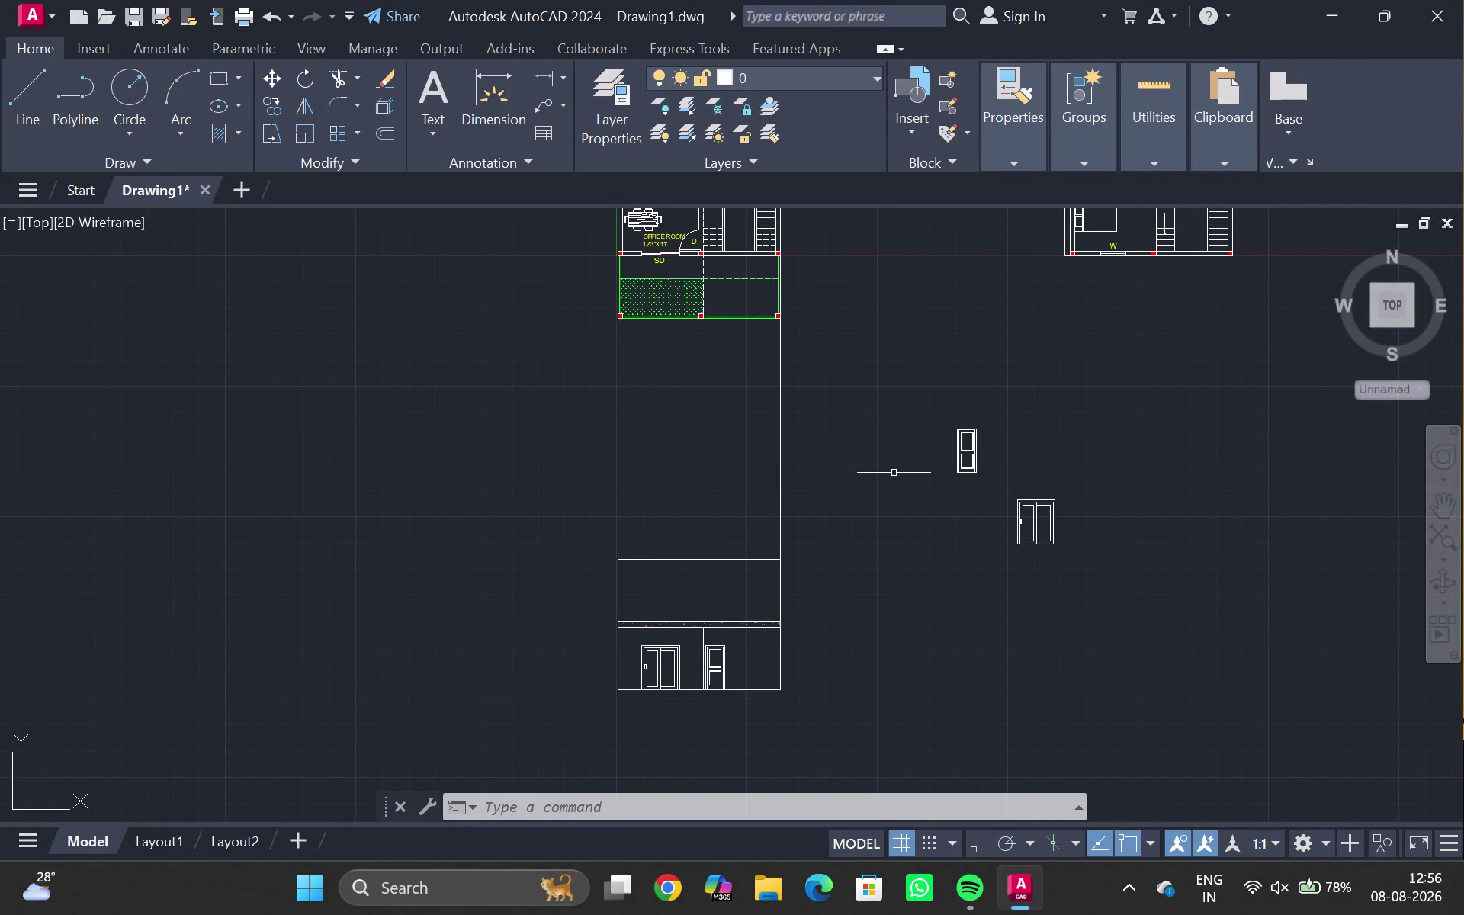
Pan and zoom across both floor plans and the green-hatched front area to the front elevation.
scroll(up, 3)
middle_drag(682, 584, 706, 473)
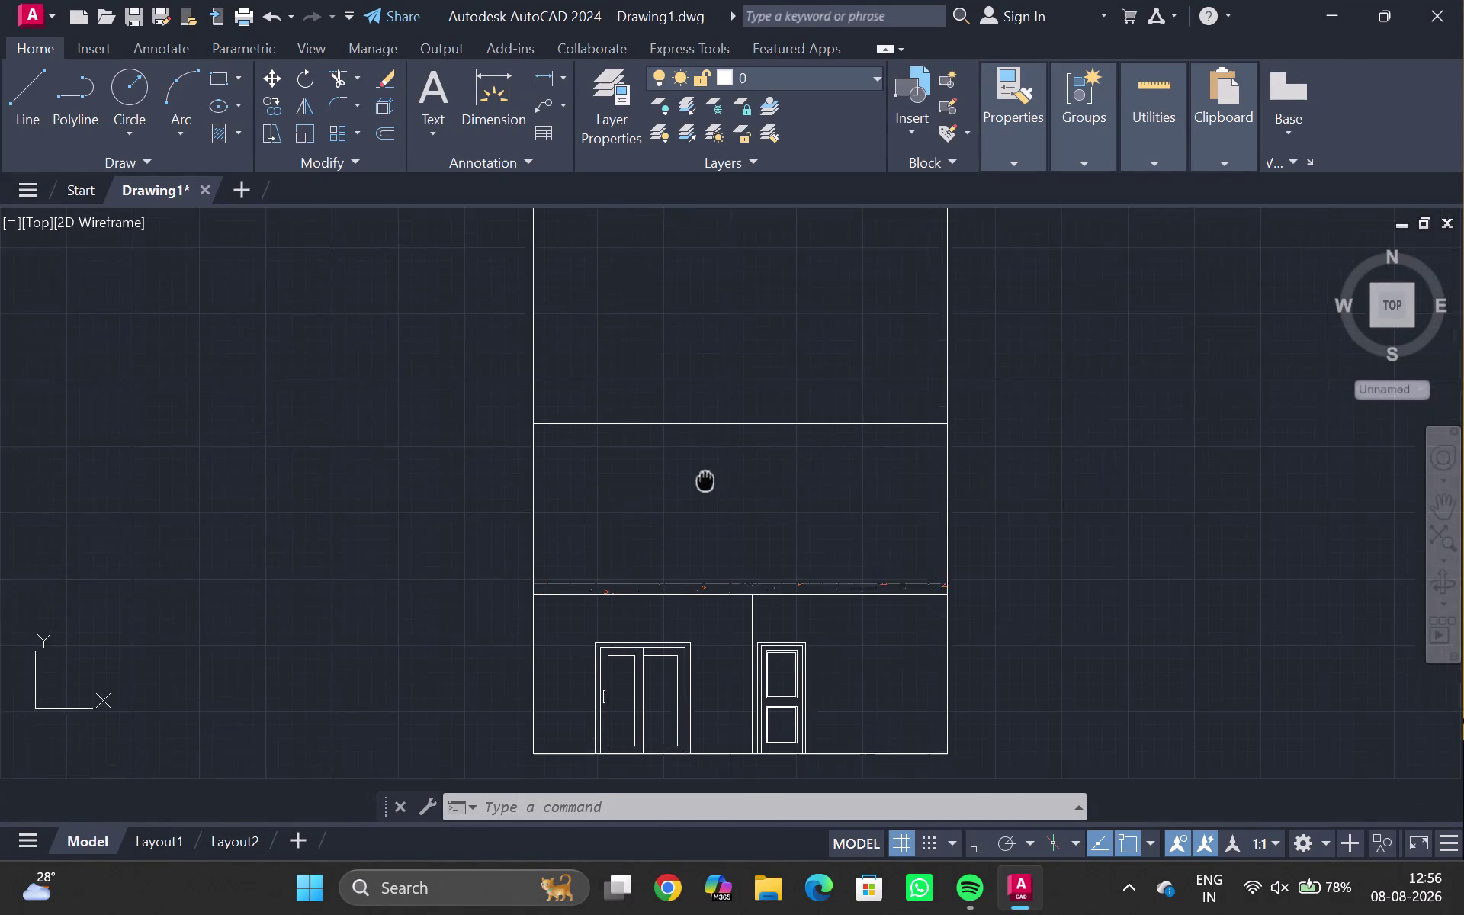
middle_drag(706, 472, 710, 455)
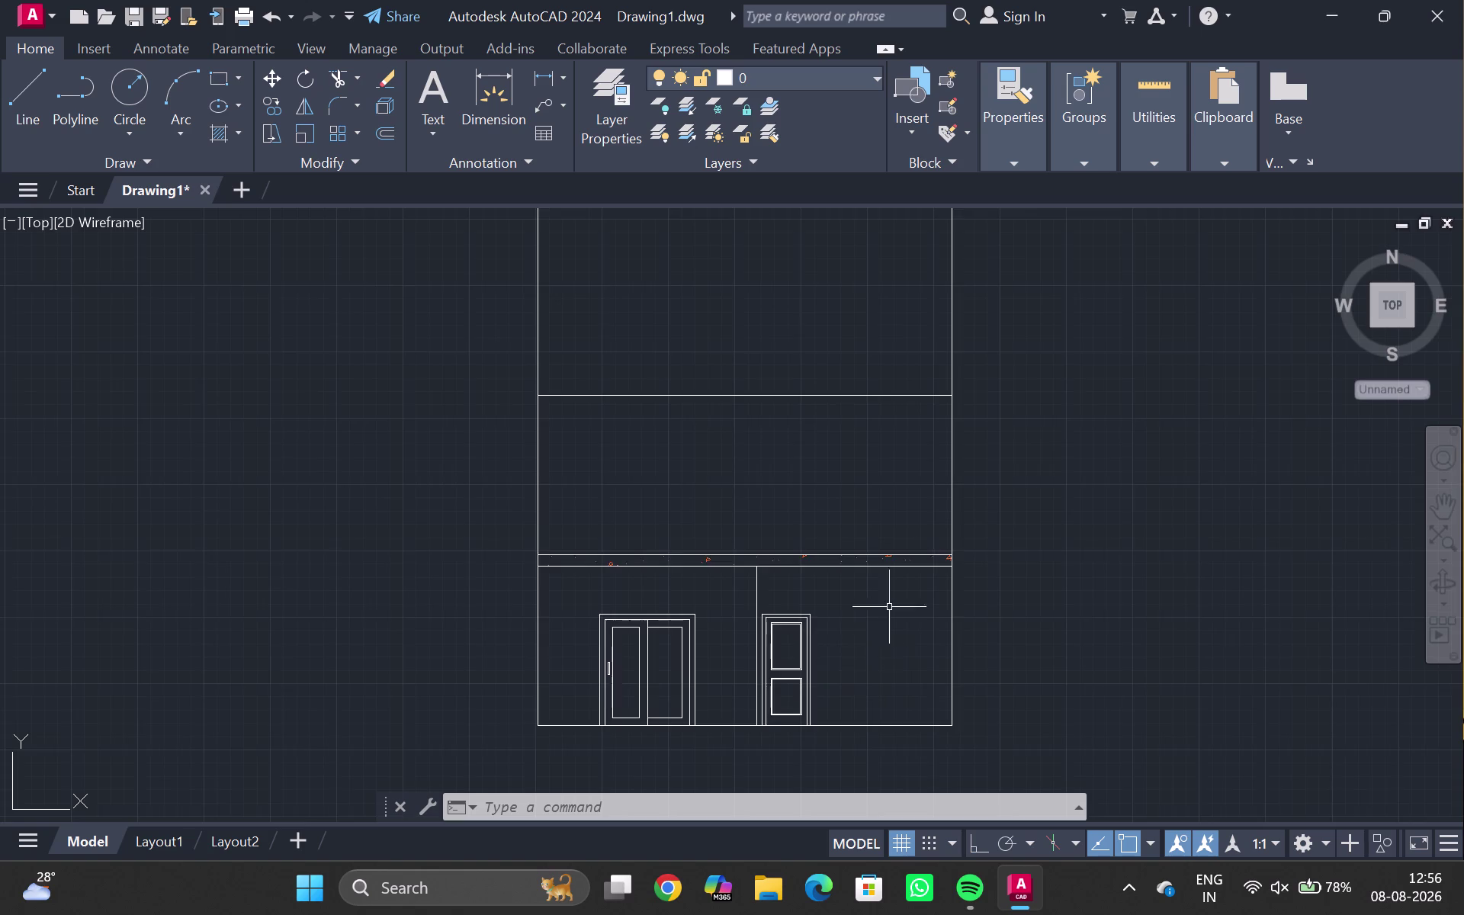
scroll(down, 3)
scroll(down, 3)
middle_drag(952, 525, 826, 632)
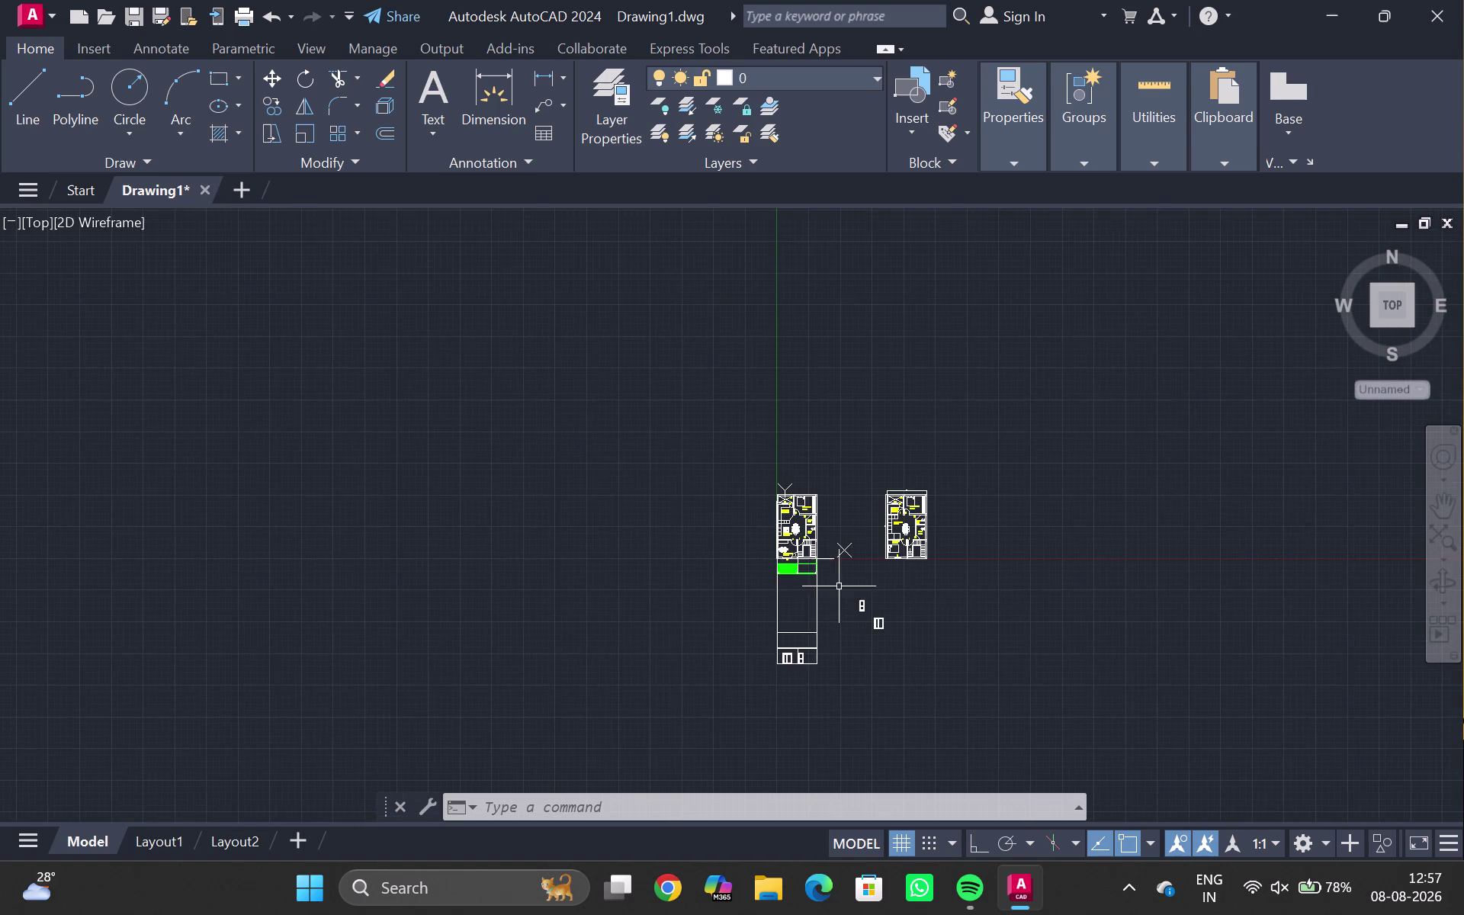
scroll(up, 3)
middle_drag(847, 571, 810, 665)
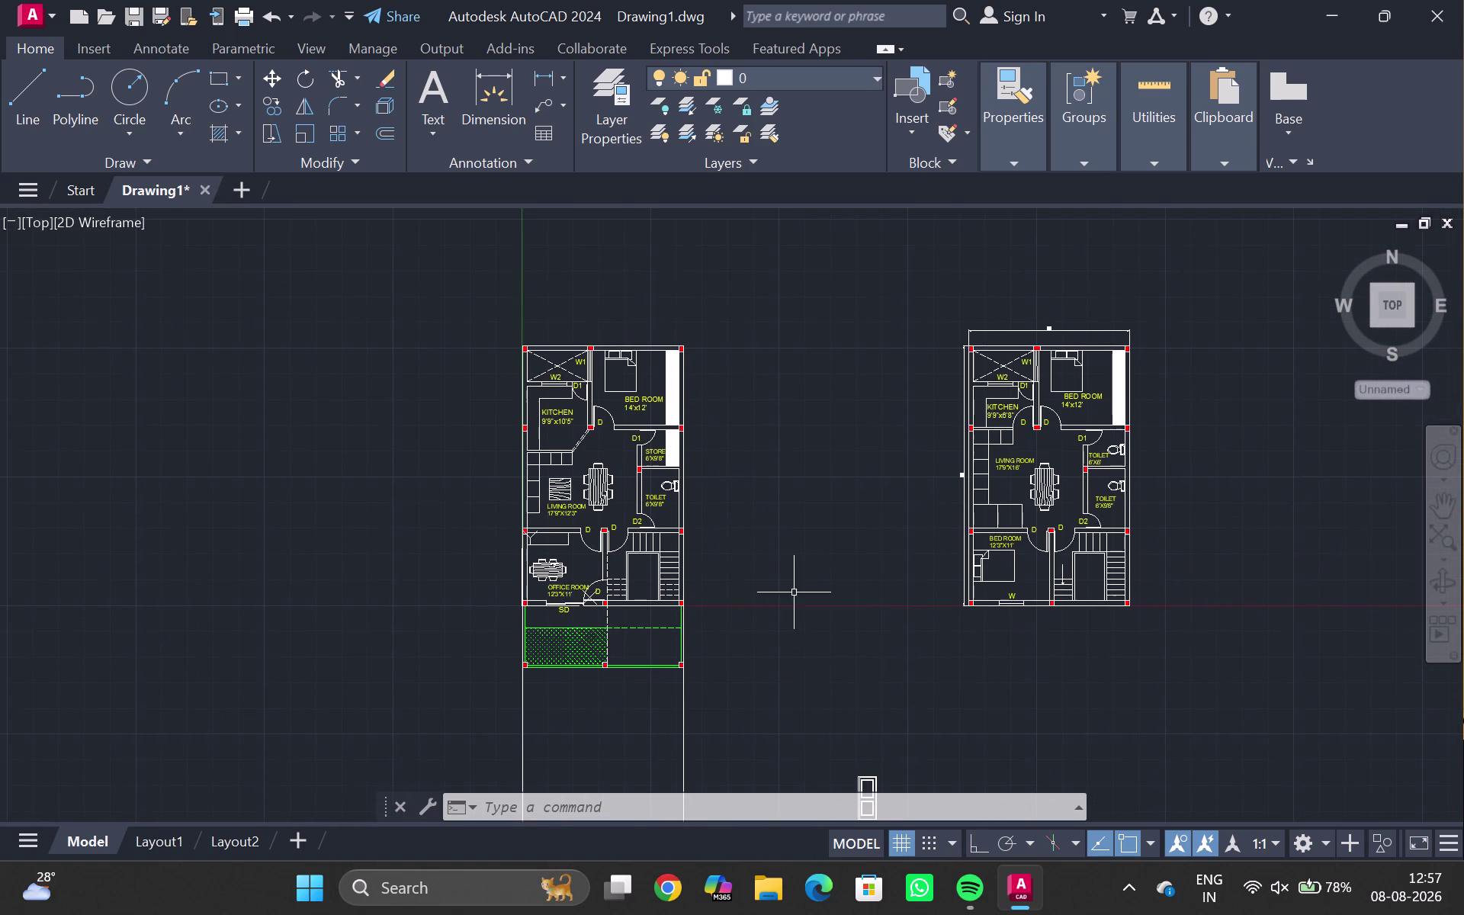
middle_drag(793, 591, 796, 642)
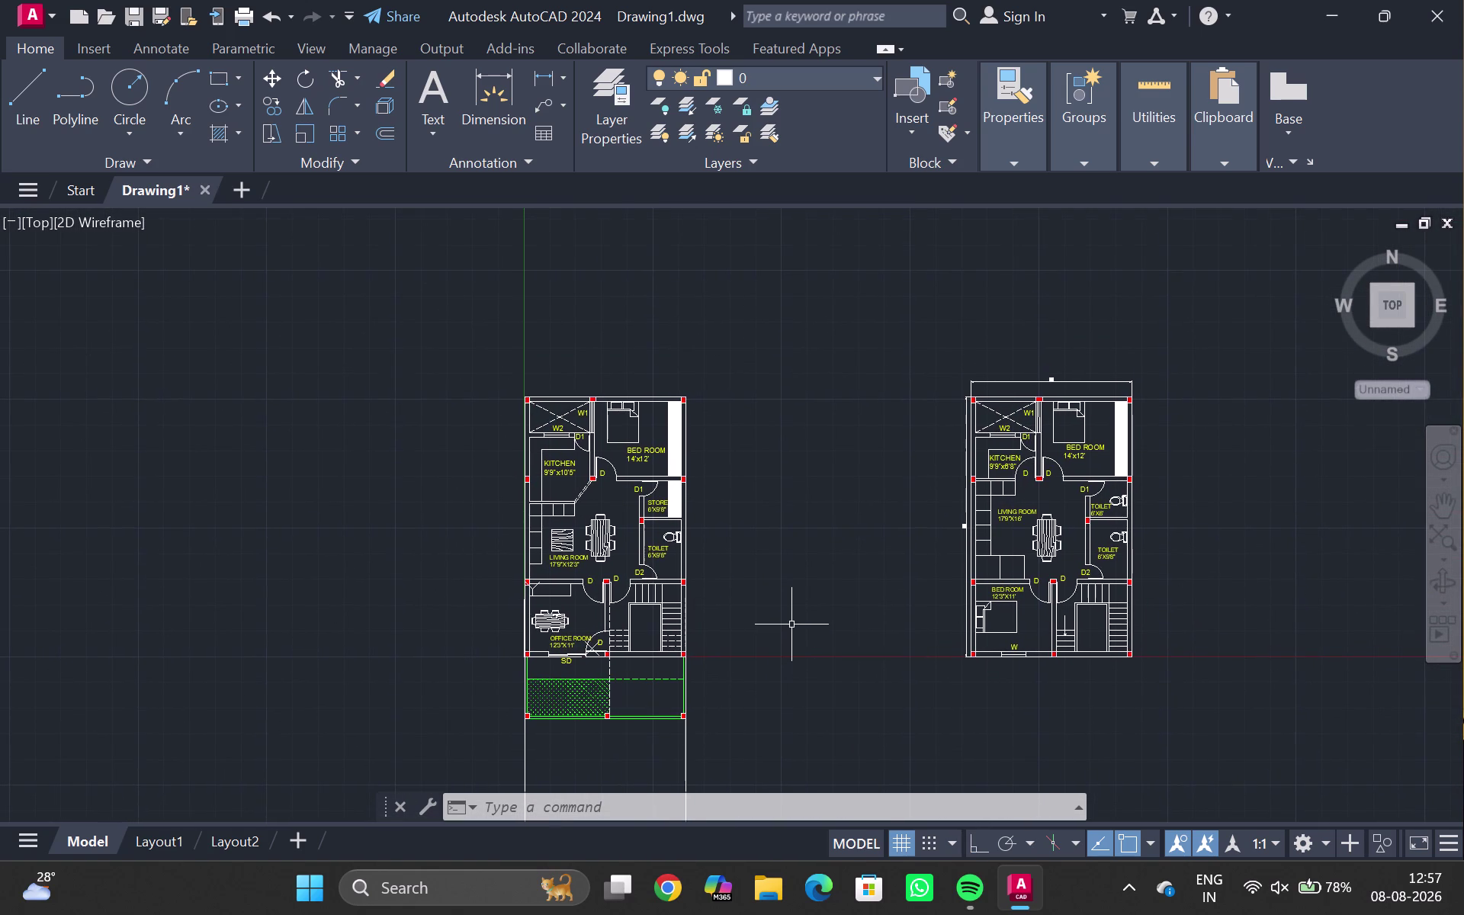
middle_drag(763, 623, 847, 580)
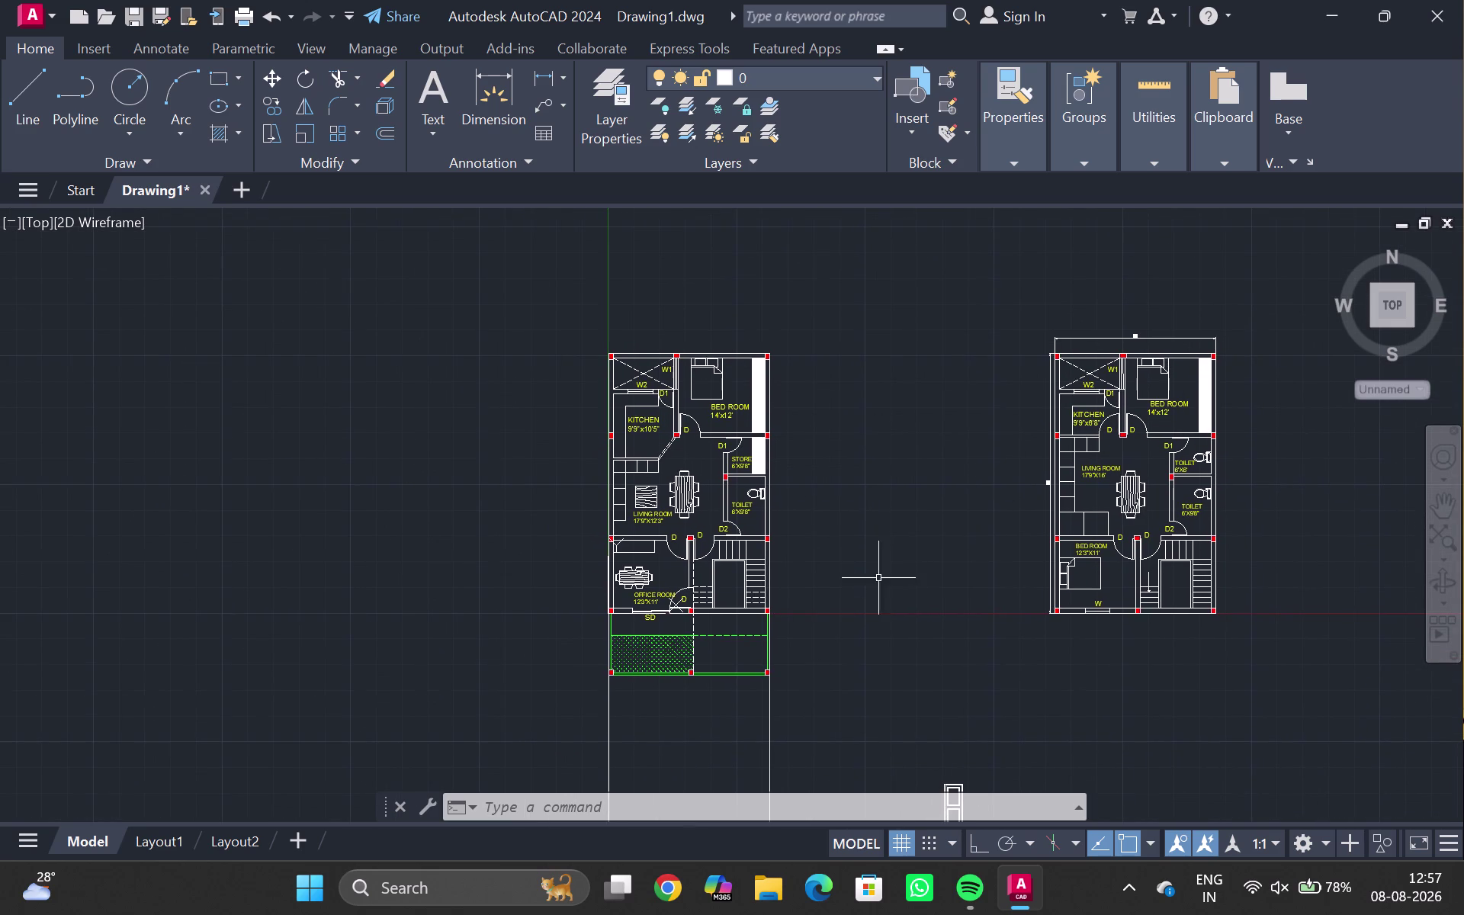
scroll(up, 3)
middle_drag(830, 625, 945, 426)
scroll(up, 3)
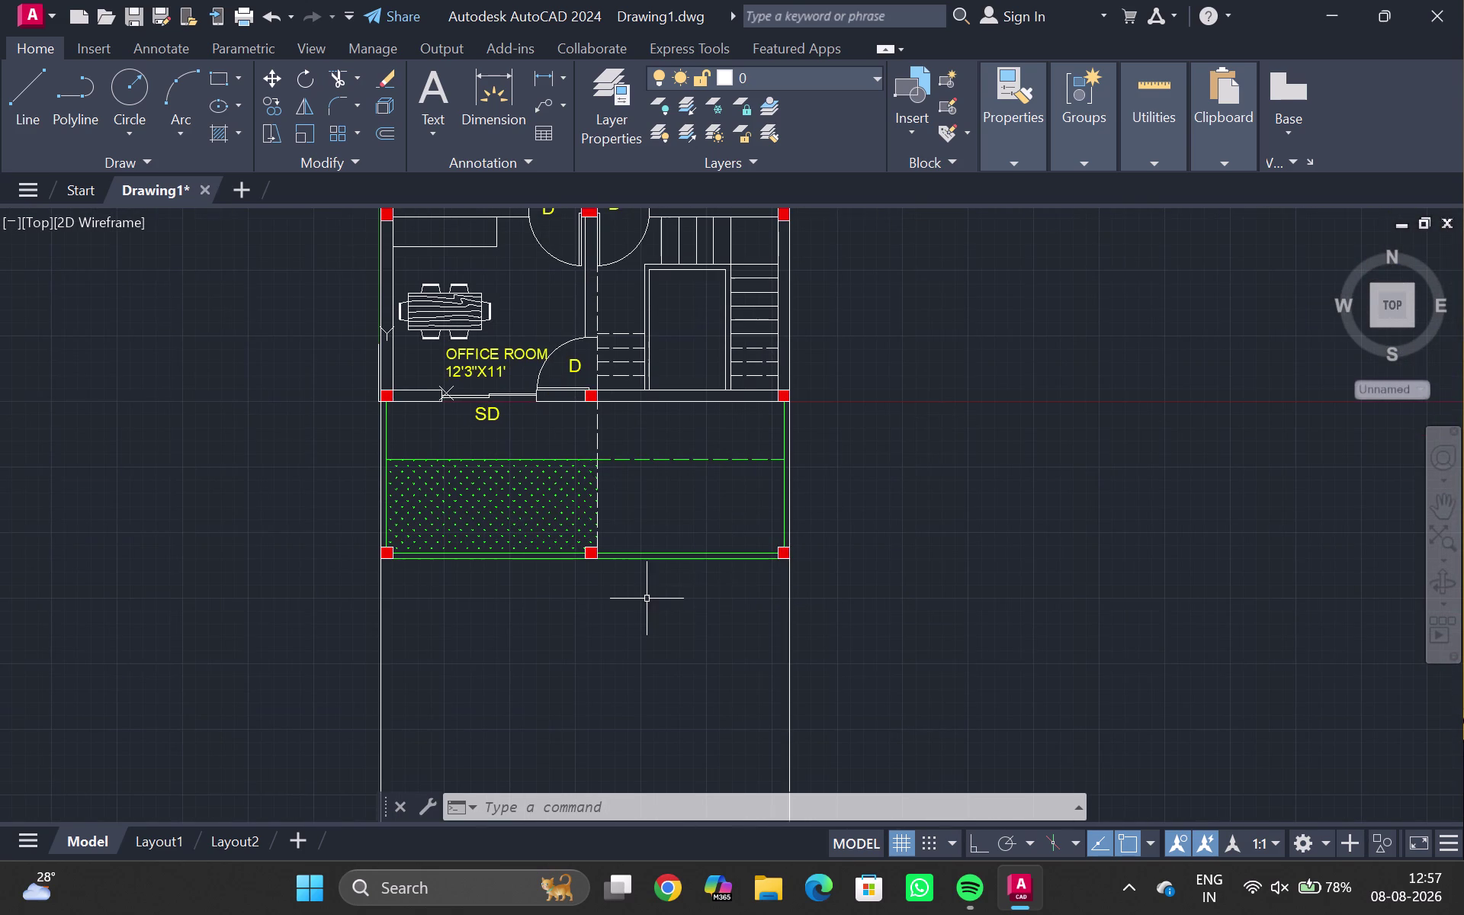
middle_drag(646, 602, 944, 387)
scroll(up, 3)
scroll(down, 3)
middle_drag(867, 580, 943, 331)
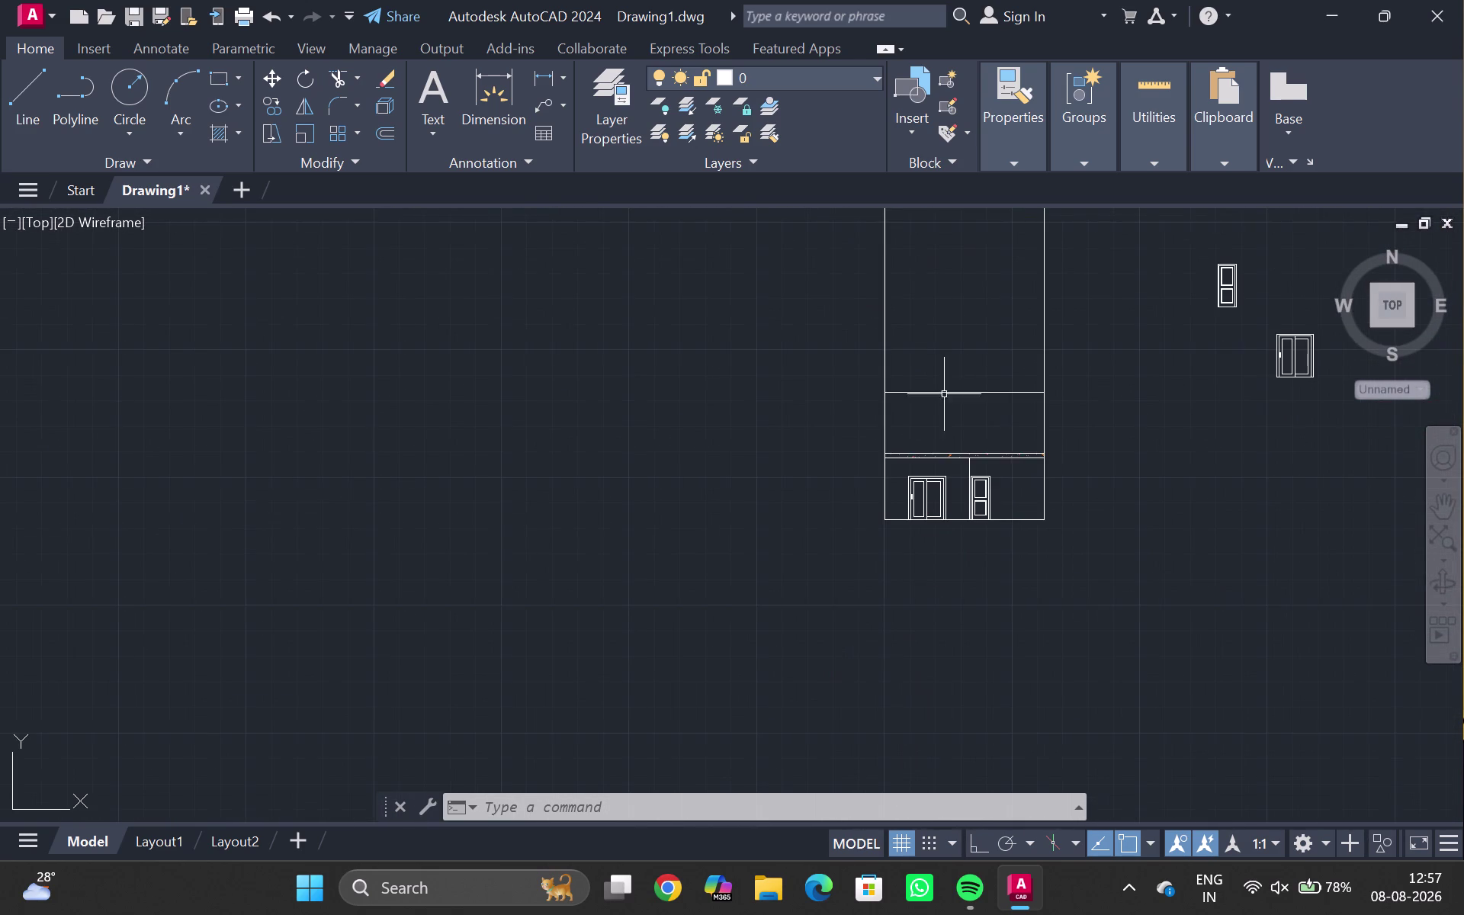
Drag a selection box over the front elevation and inspect the beam above its doors.
click(946, 473)
scroll(up, 3)
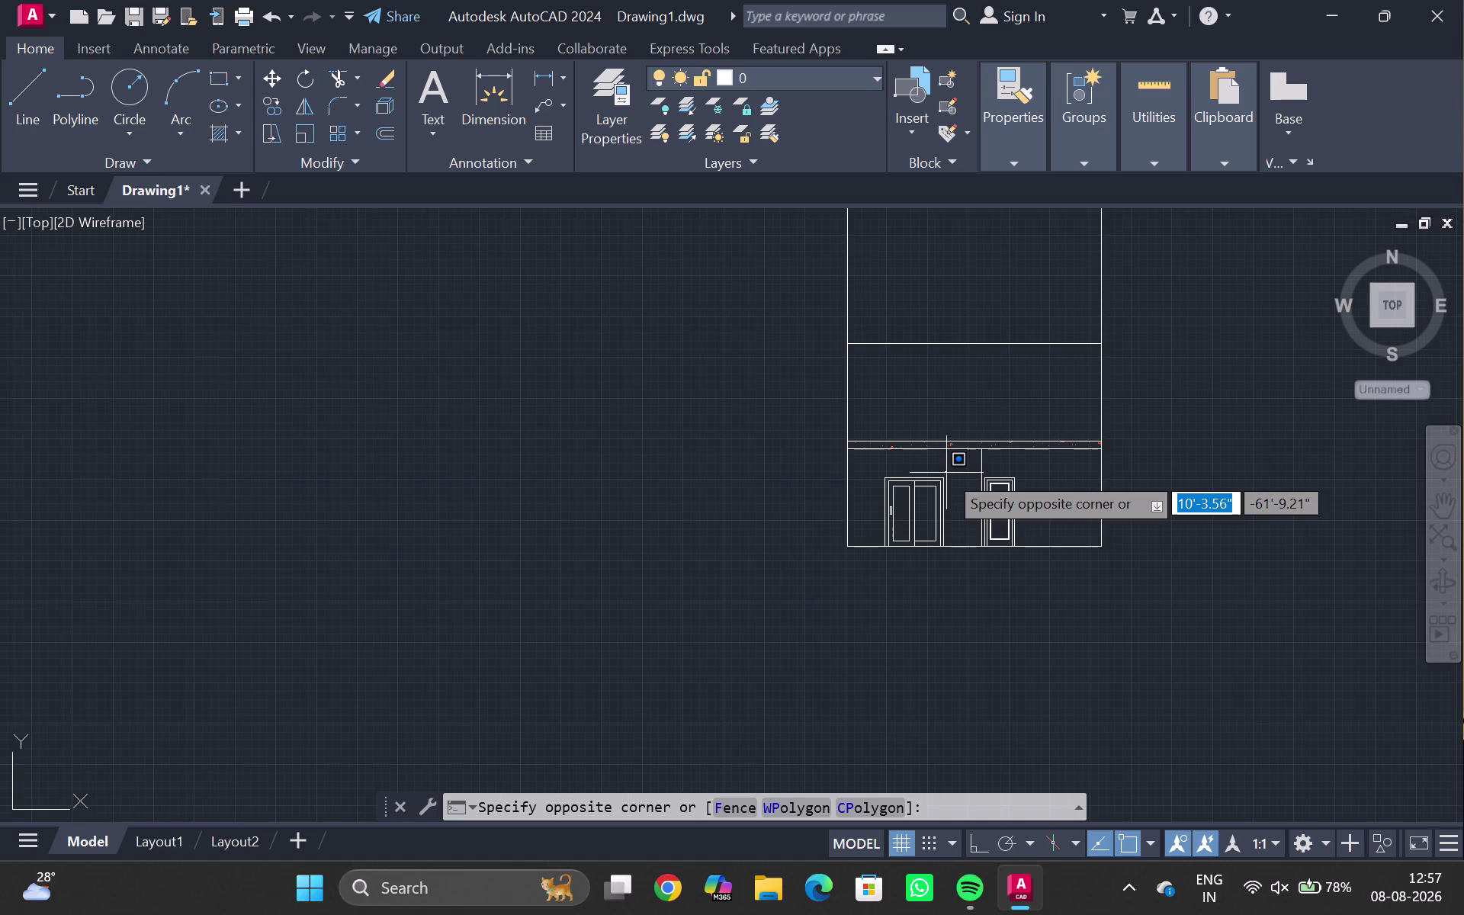
click(946, 473)
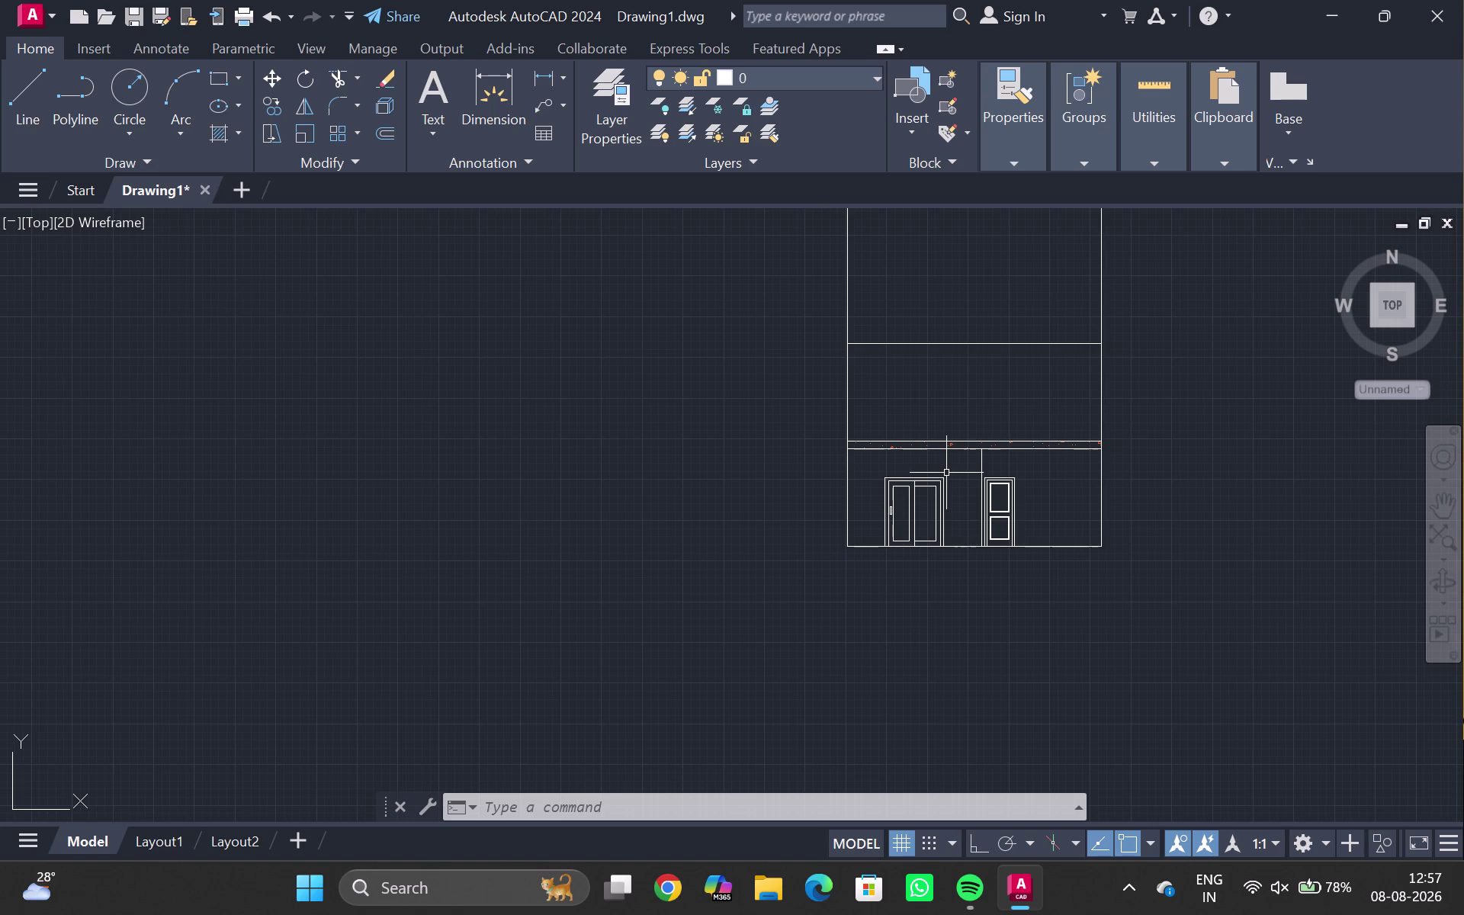
middle_drag(1015, 378, 753, 444)
scroll(up, 3)
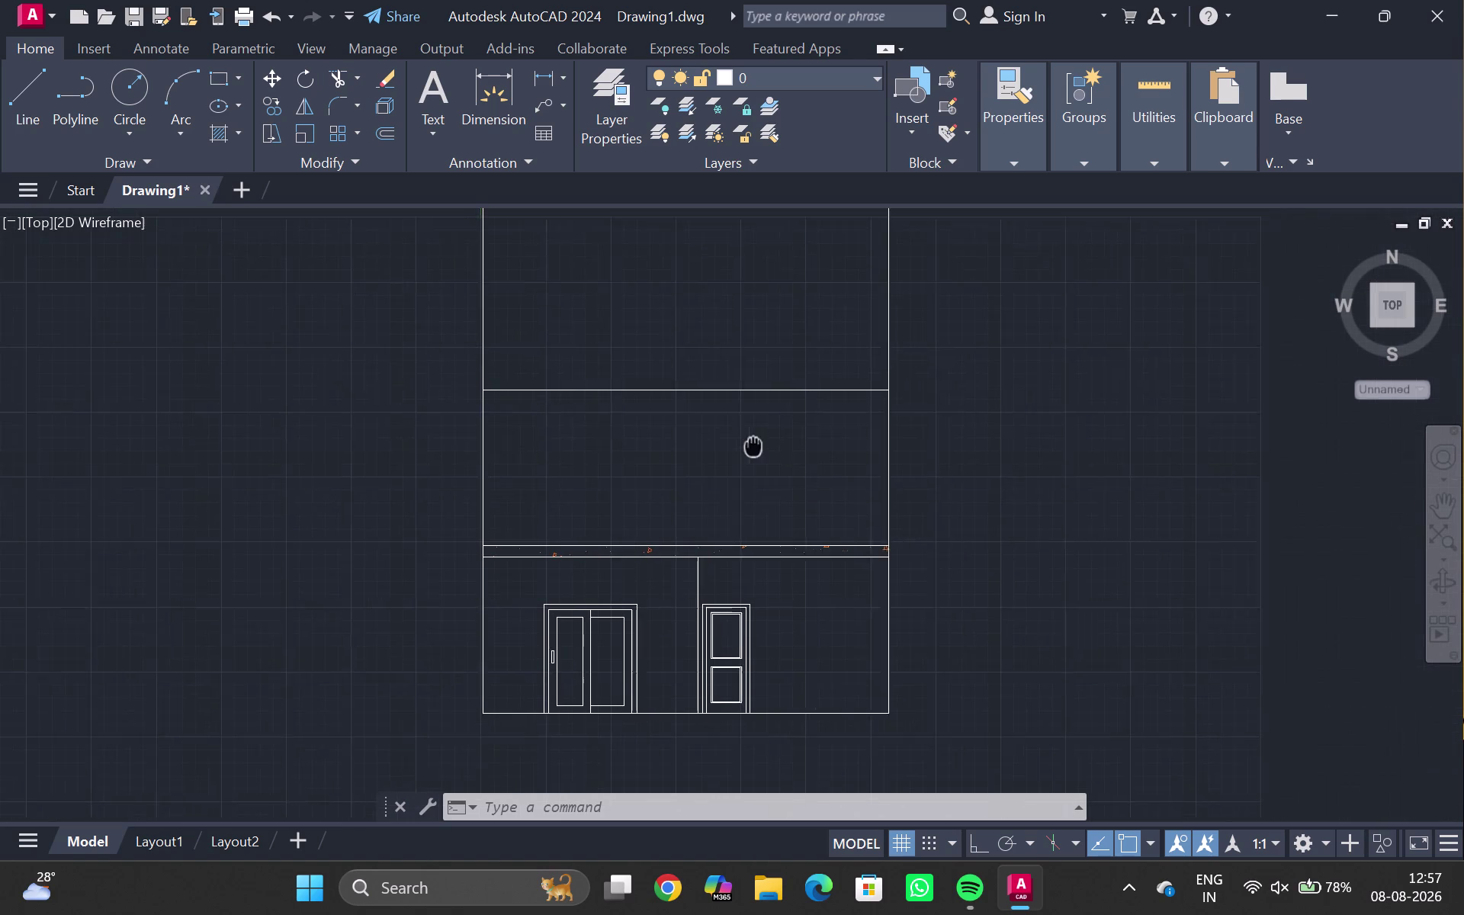
middle_drag(754, 444, 724, 438)
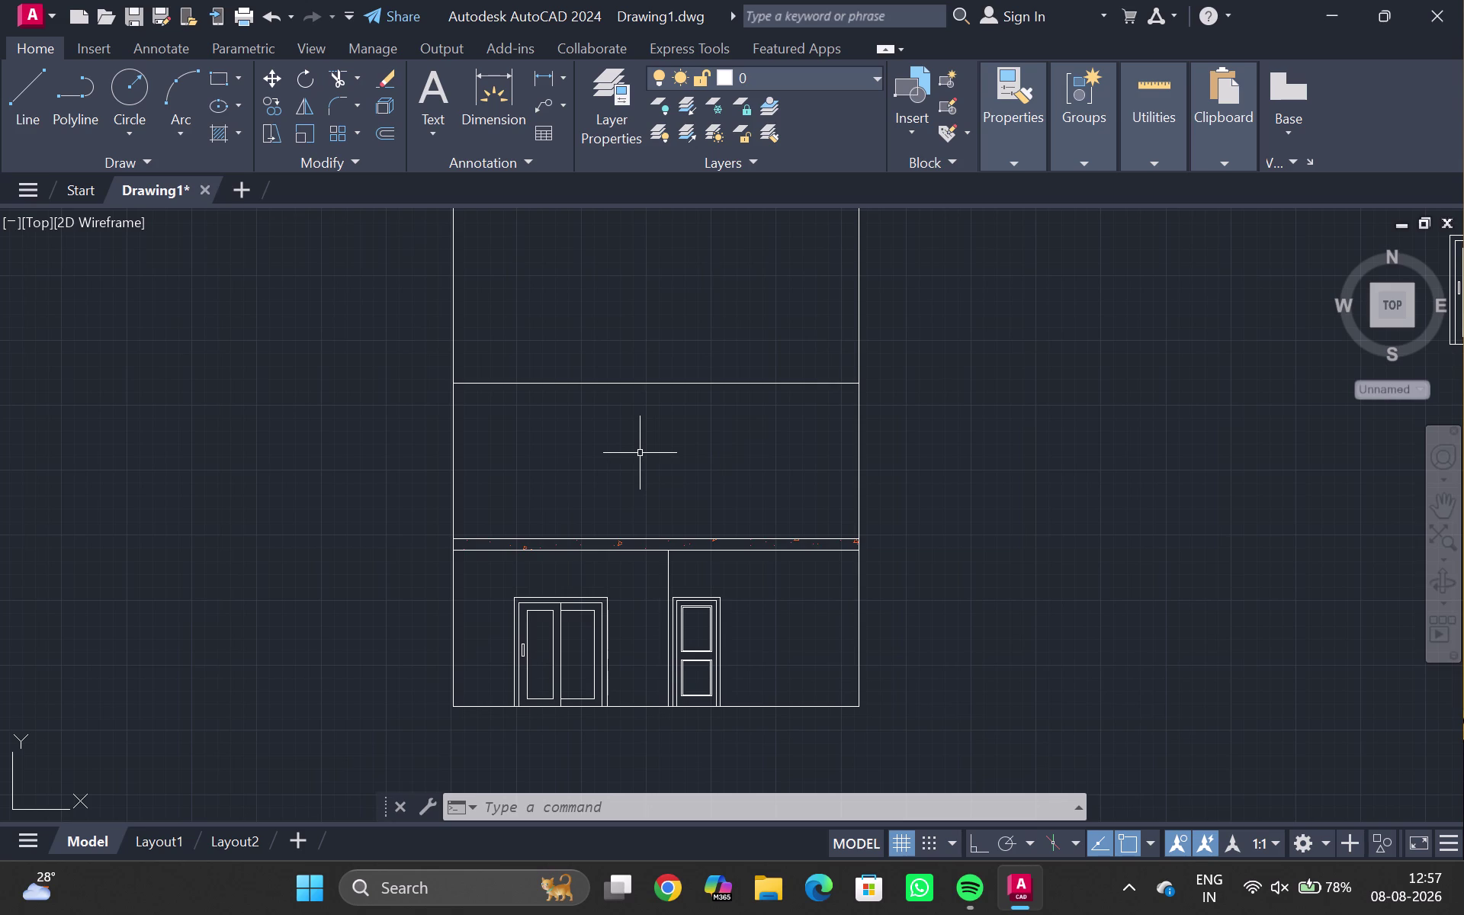
scroll(up, 3)
middle_drag(542, 465, 537, 420)
scroll(up, 3)
scroll(down, 3)
middle_drag(533, 415, 618, 313)
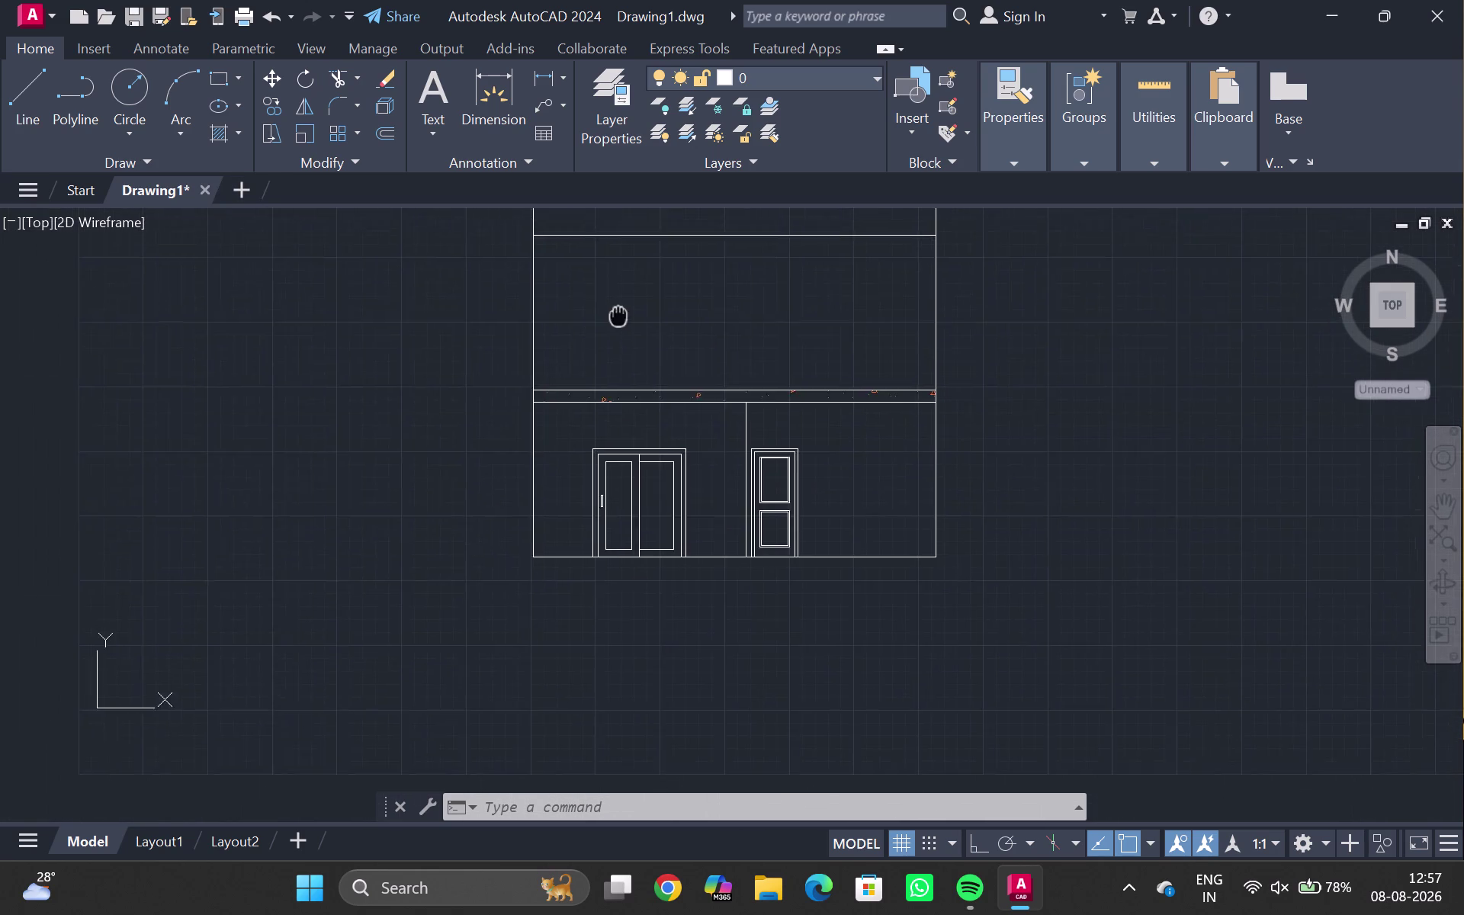
middle_drag(618, 313, 617, 316)
scroll(up, 3)
scroll(up, 3)
scroll(up, 3)
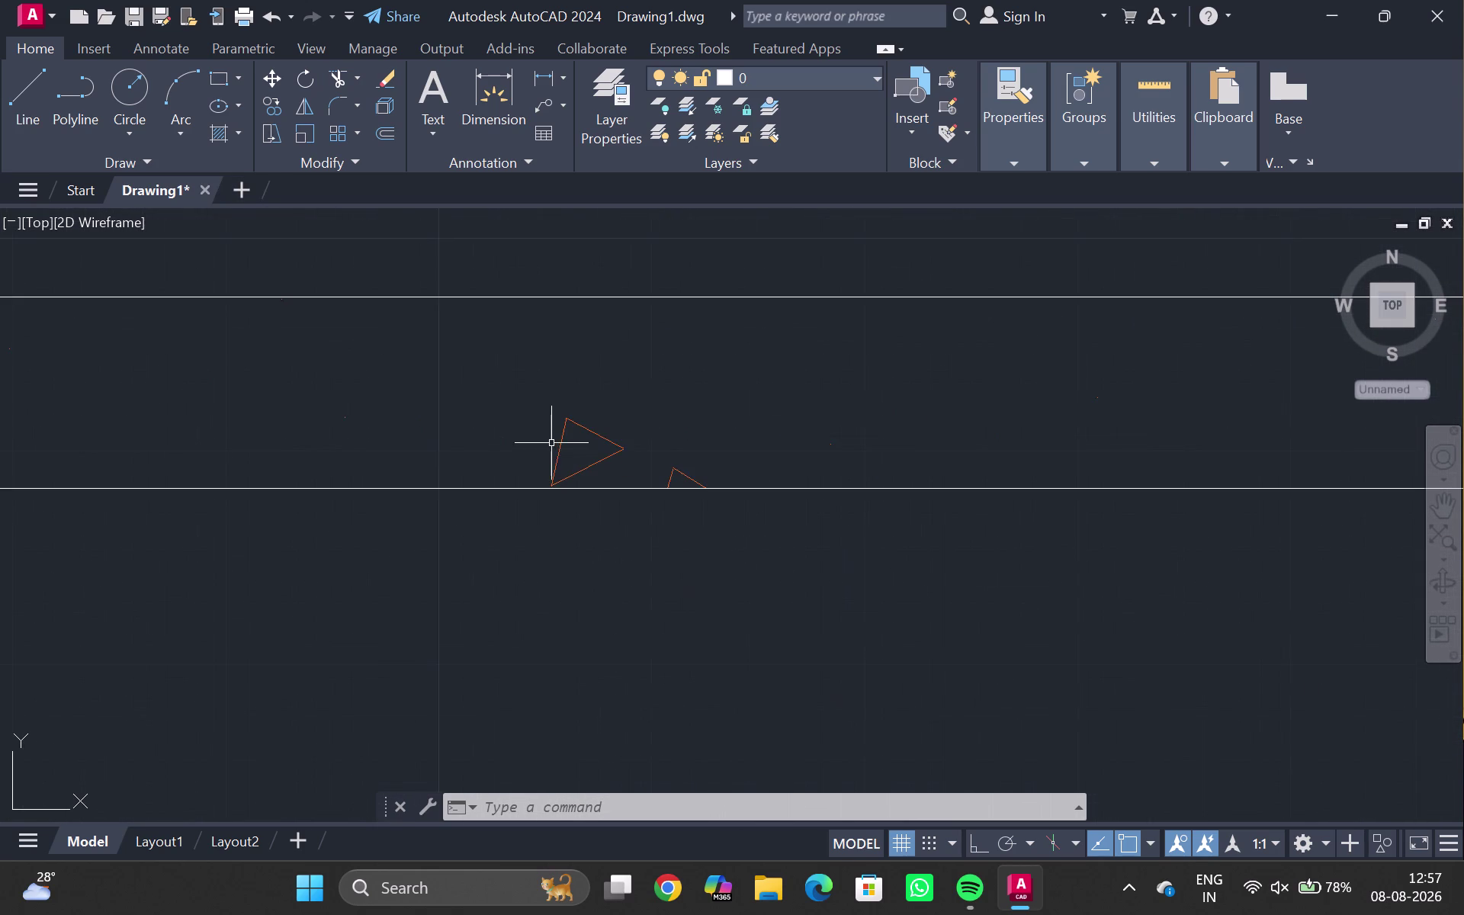
scroll(down, 3)
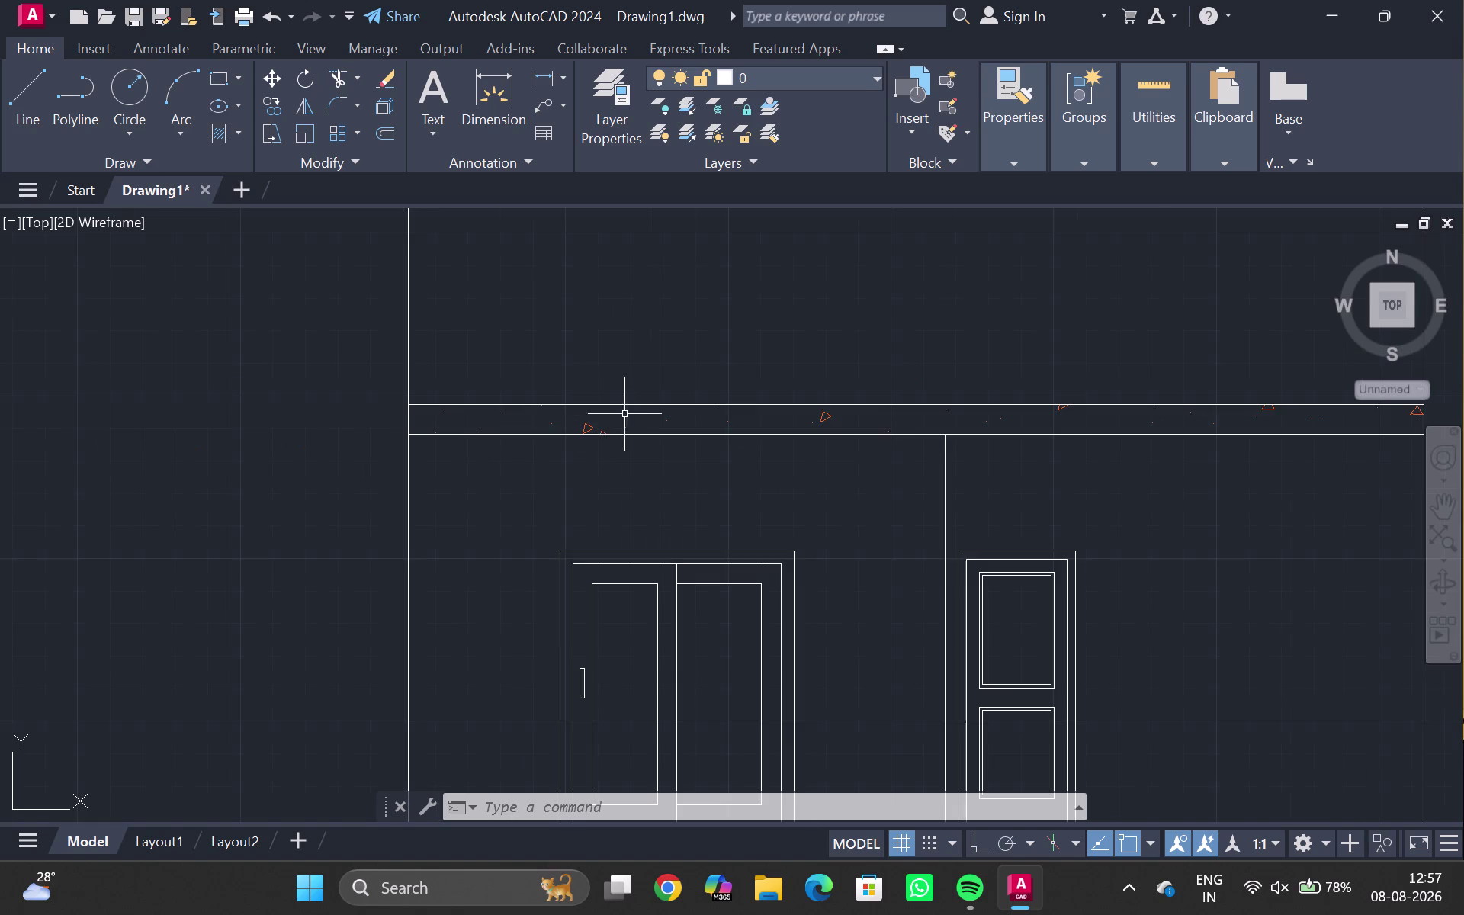
middle_drag(896, 447, 588, 353)
scroll(down, 3)
middle_drag(660, 373, 748, 481)
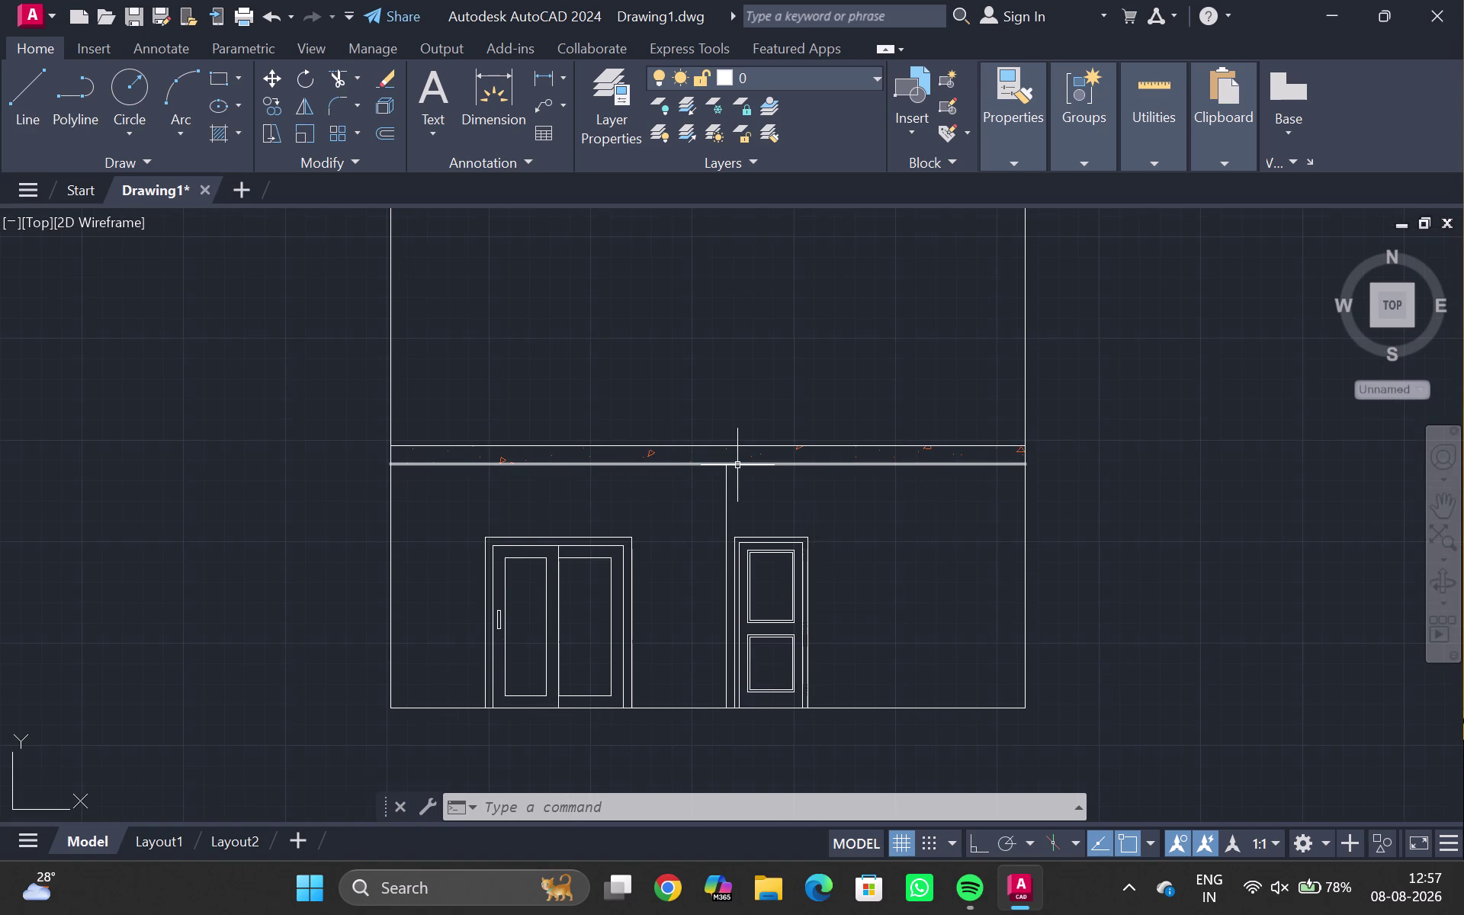
Zoom in on the beam above the single door, then pan back toward the floor plans.
scroll(up, 3)
middle_drag(741, 490, 652, 465)
scroll(up, 3)
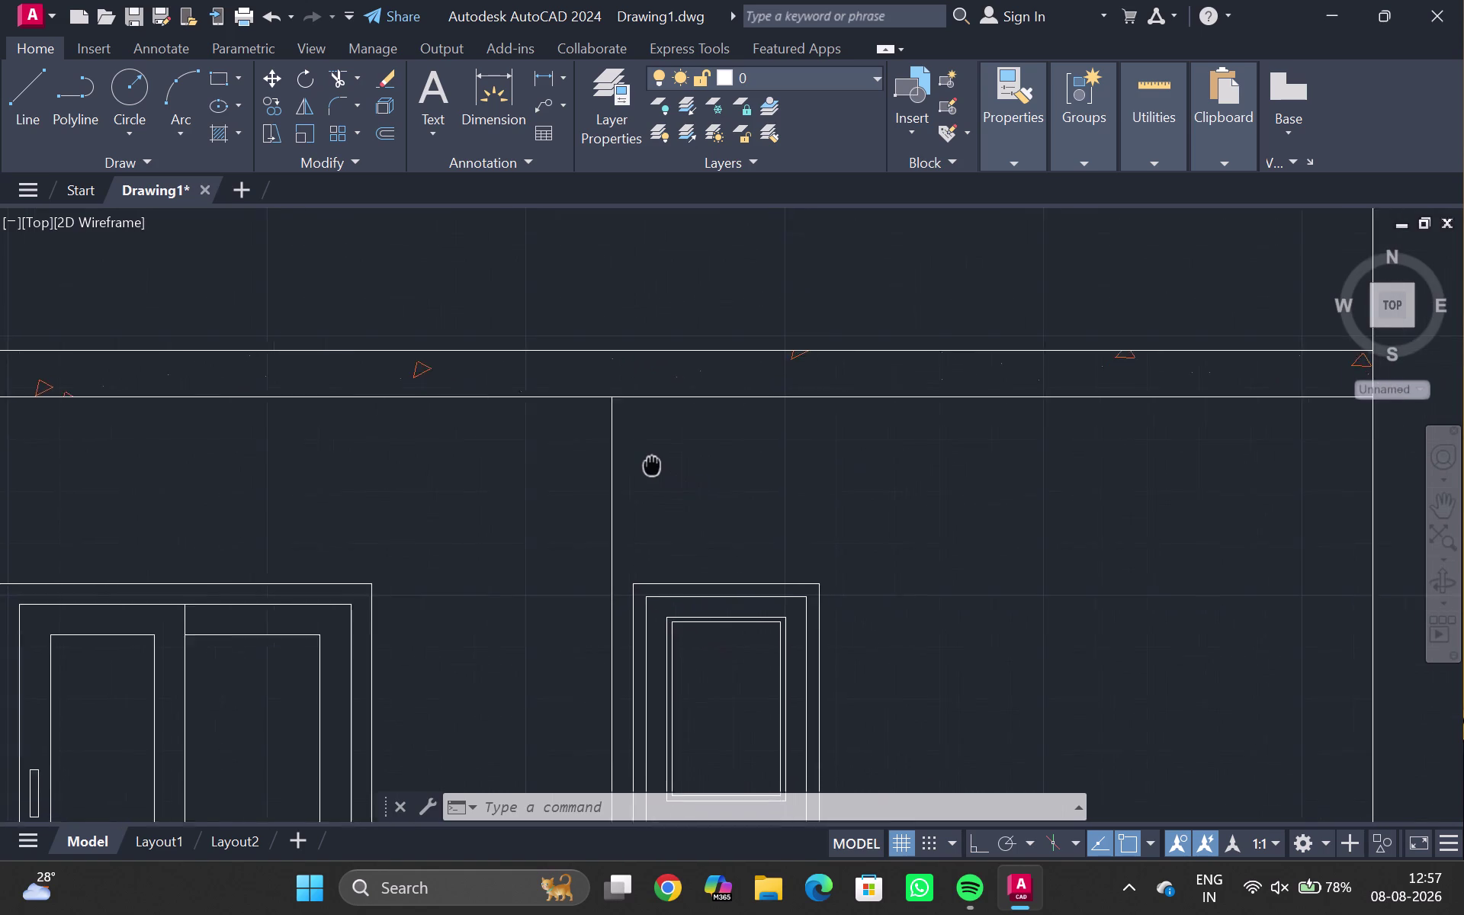
middle_drag(652, 465, 642, 459)
scroll(up, 3)
scroll(down, 3)
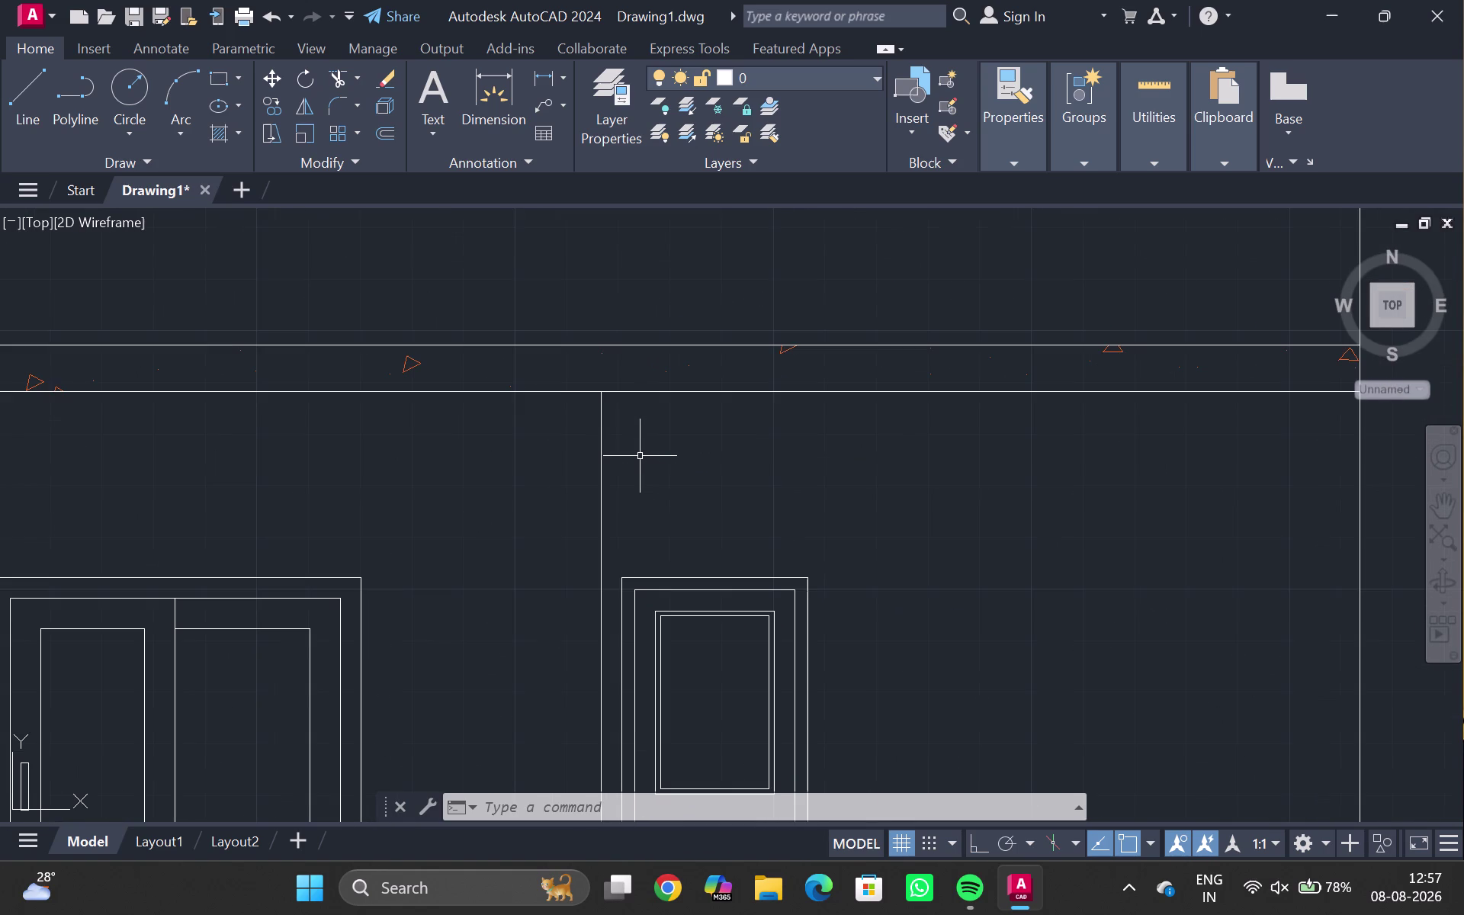
scroll(down, 3)
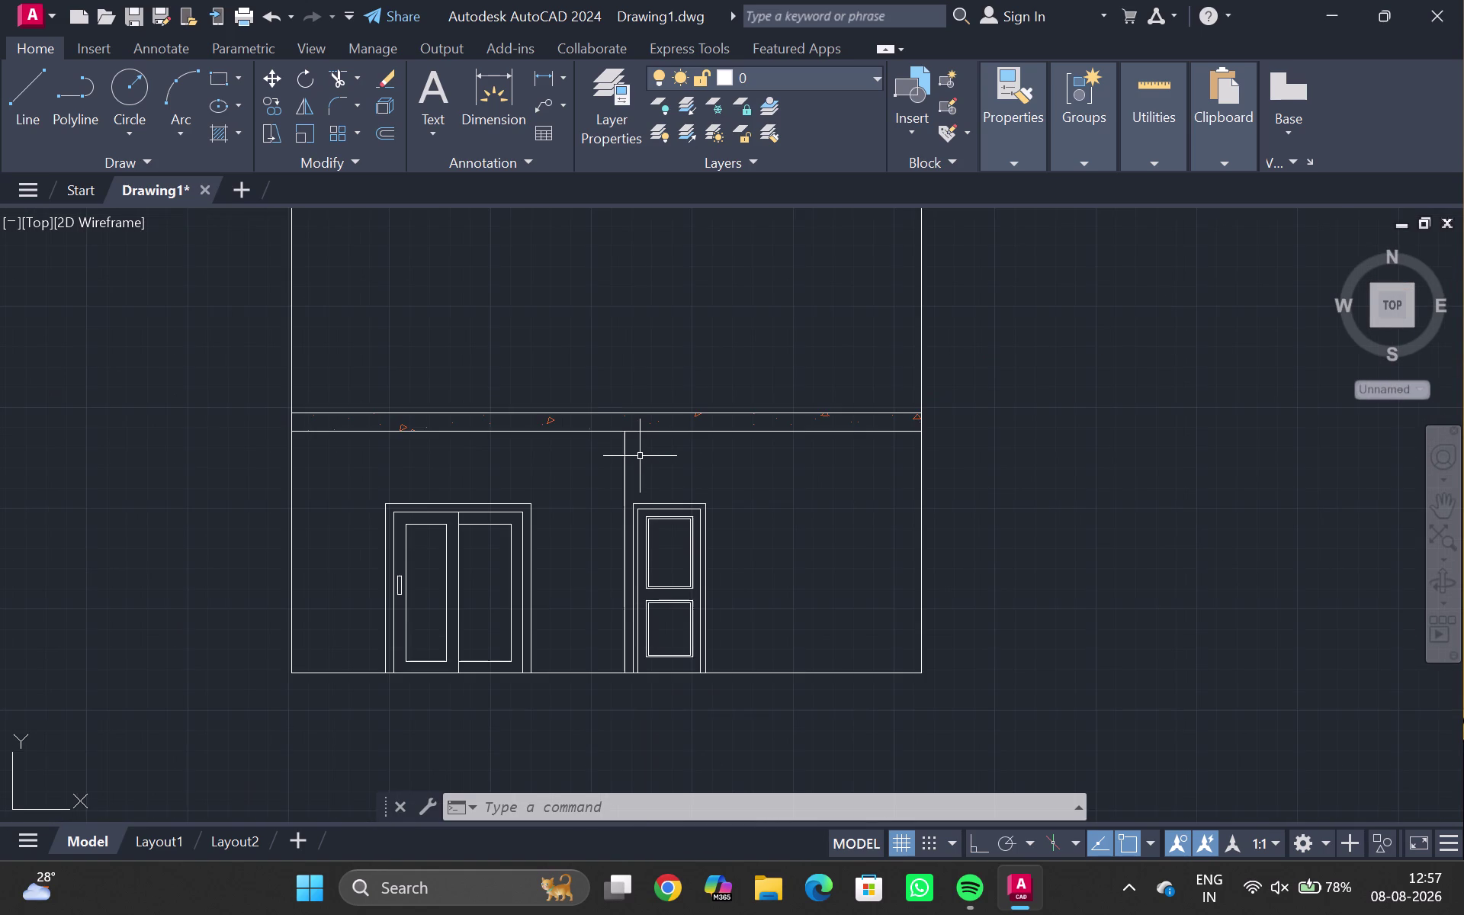
scroll(down, 3)
scroll(up, 3)
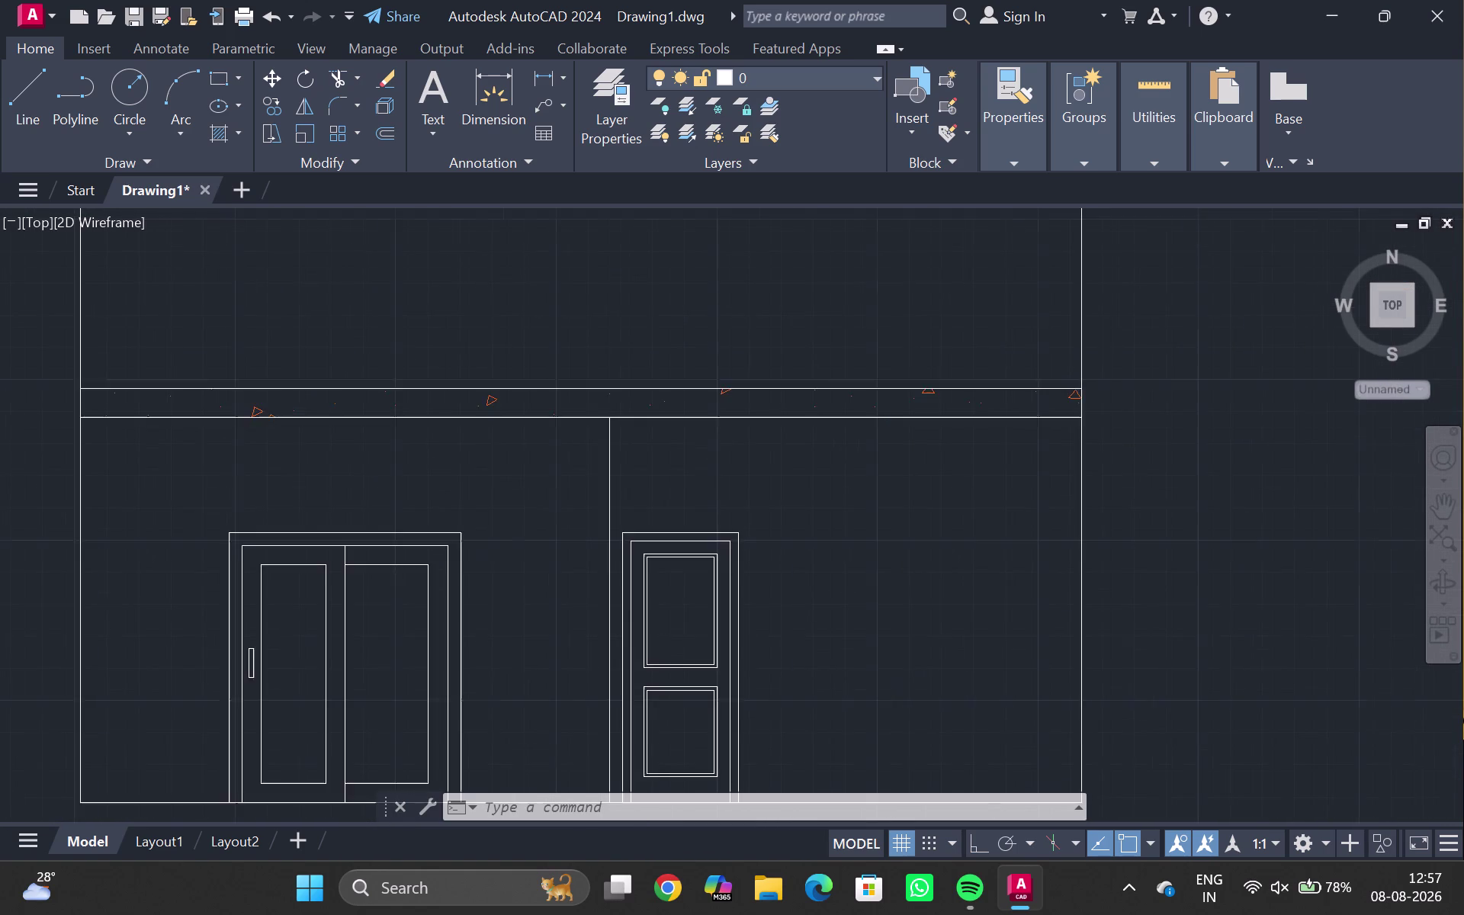
middle_drag(640, 456, 608, 506)
scroll(down, 3)
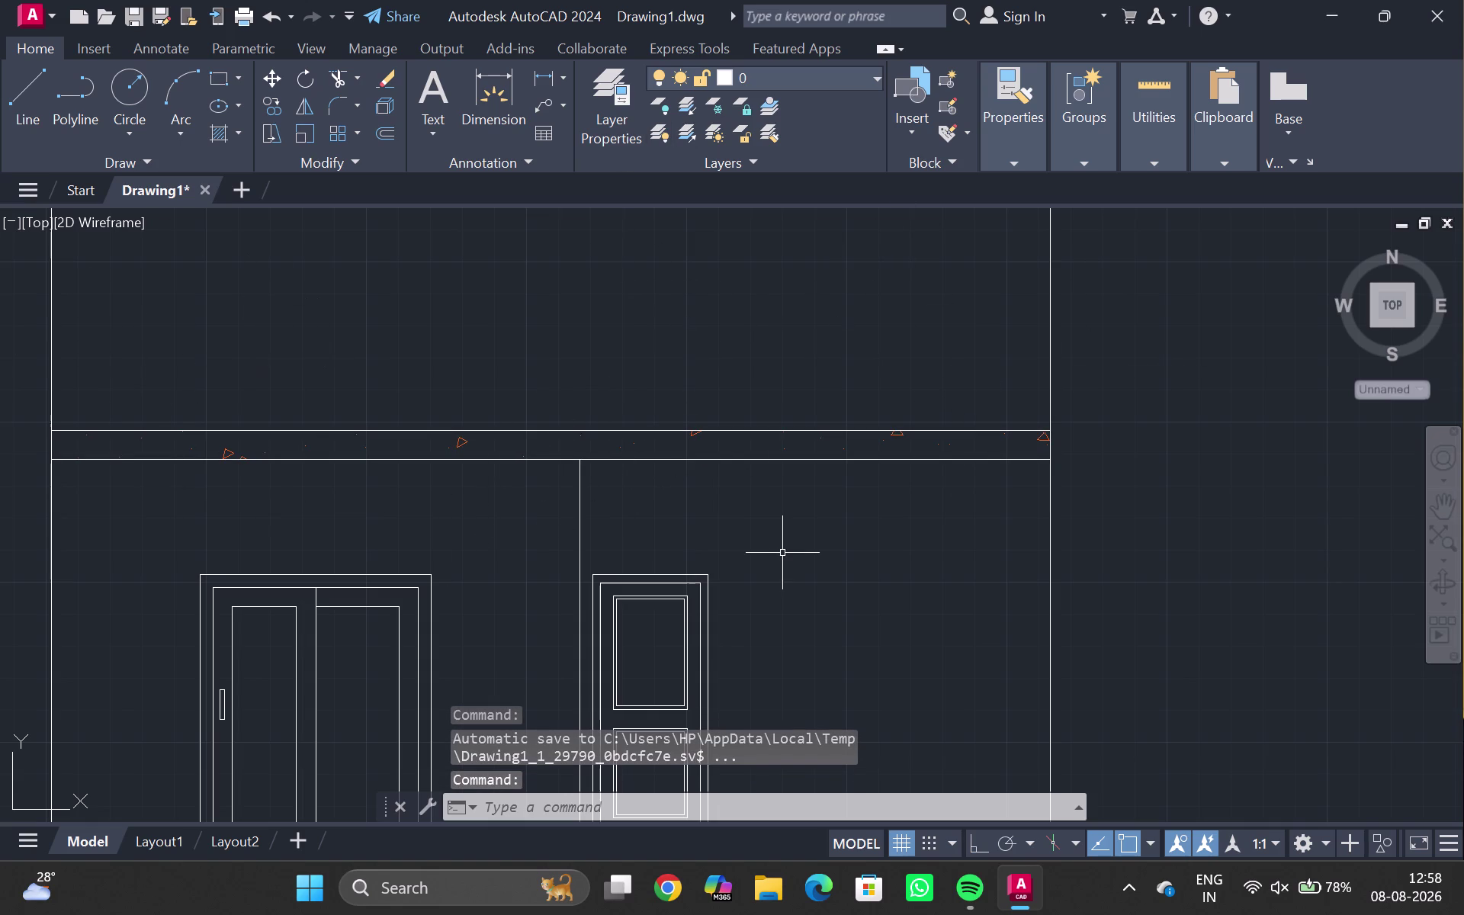
scroll(down, 3)
scroll(down, 3)
middle_drag(739, 372, 581, 637)
scroll(up, 3)
scroll(down, 3)
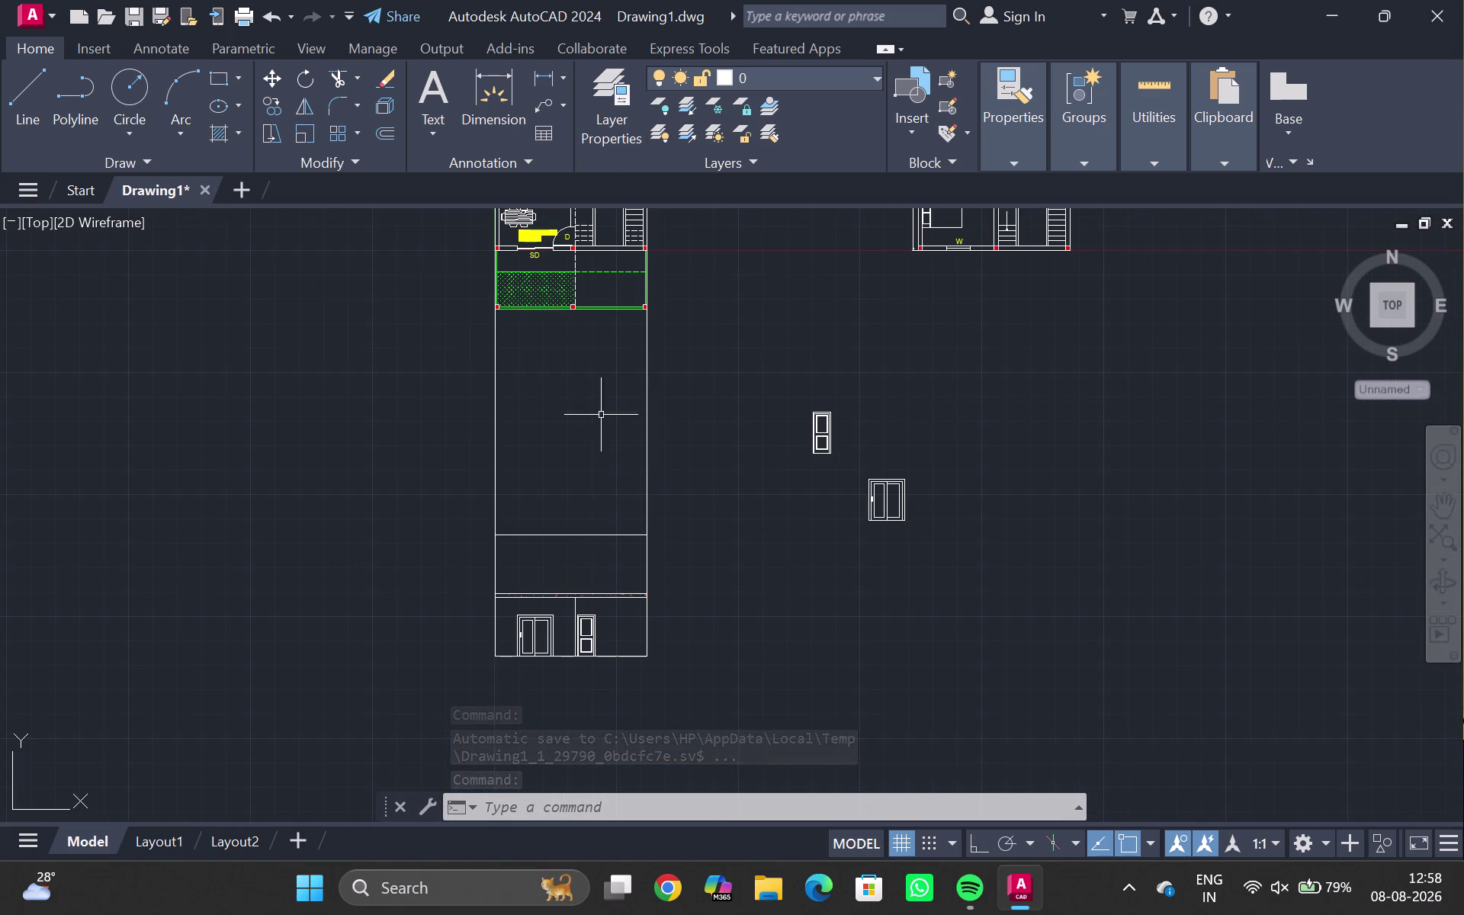
Review the floor plans, hatched front area and elevation, then choose Save As from the Application menu.
middle_drag(600, 414, 571, 714)
scroll(up, 3)
middle_drag(532, 480, 566, 583)
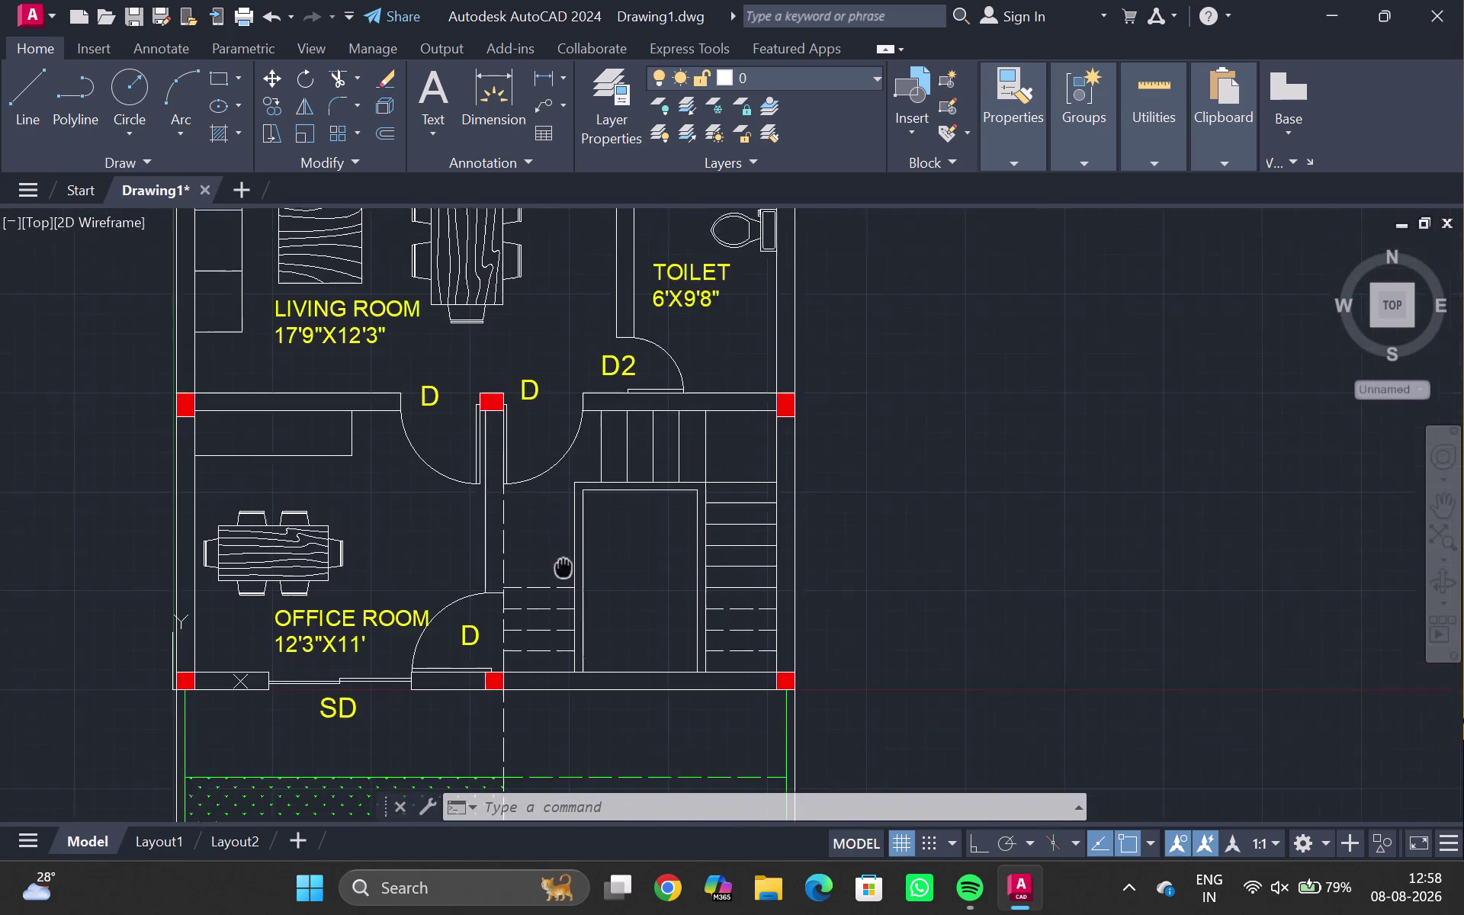
middle_drag(566, 583, 569, 615)
middle_drag(574, 632, 579, 639)
scroll(down, 3)
scroll(down, 3)
middle_drag(599, 465, 657, 427)
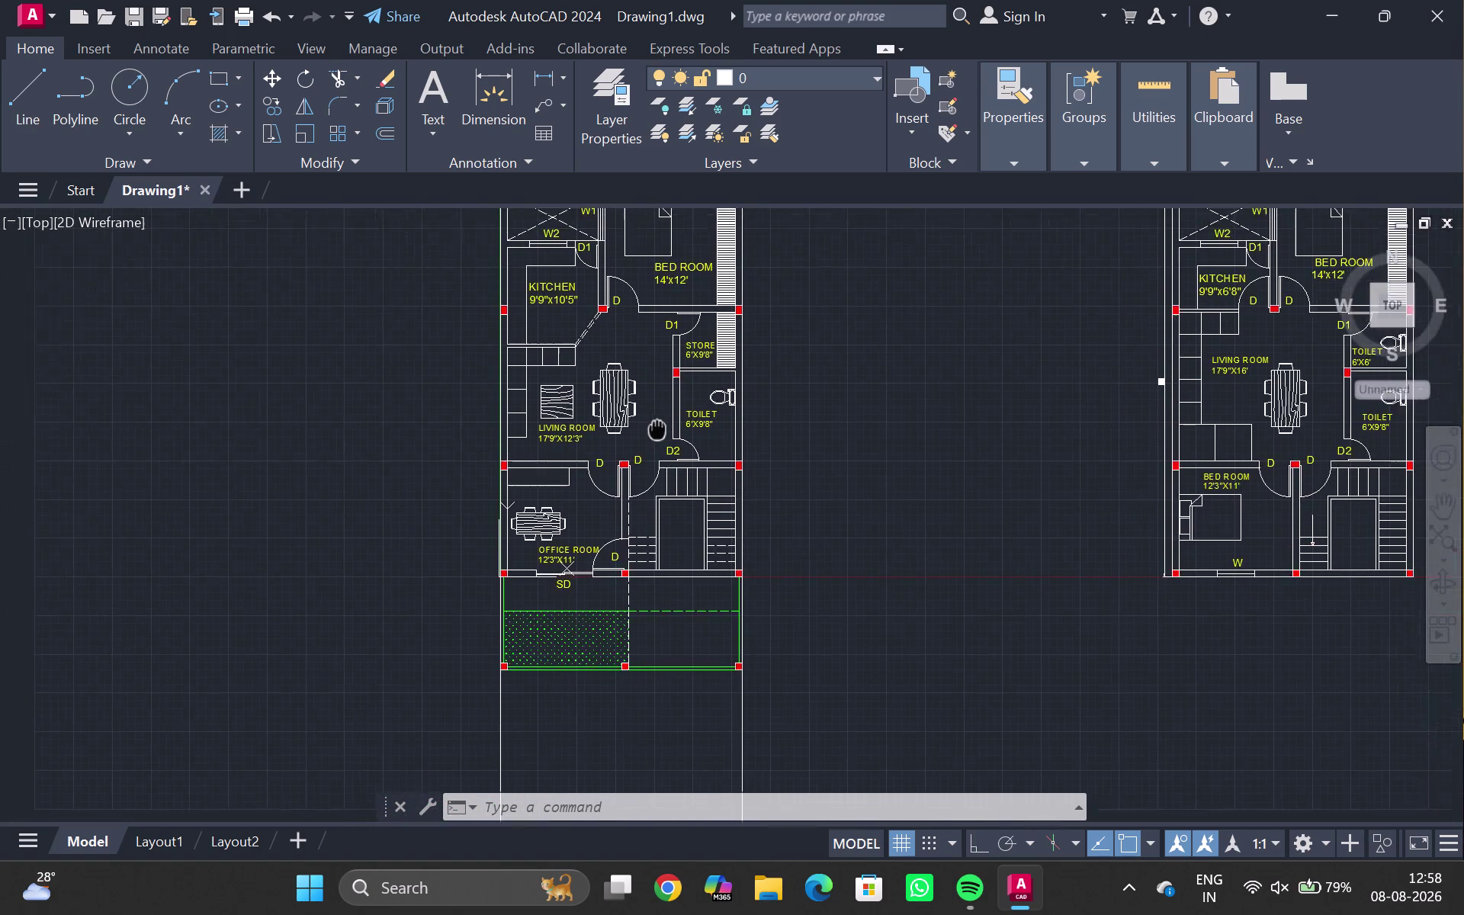
middle_drag(657, 428, 703, 436)
scroll(up, 3)
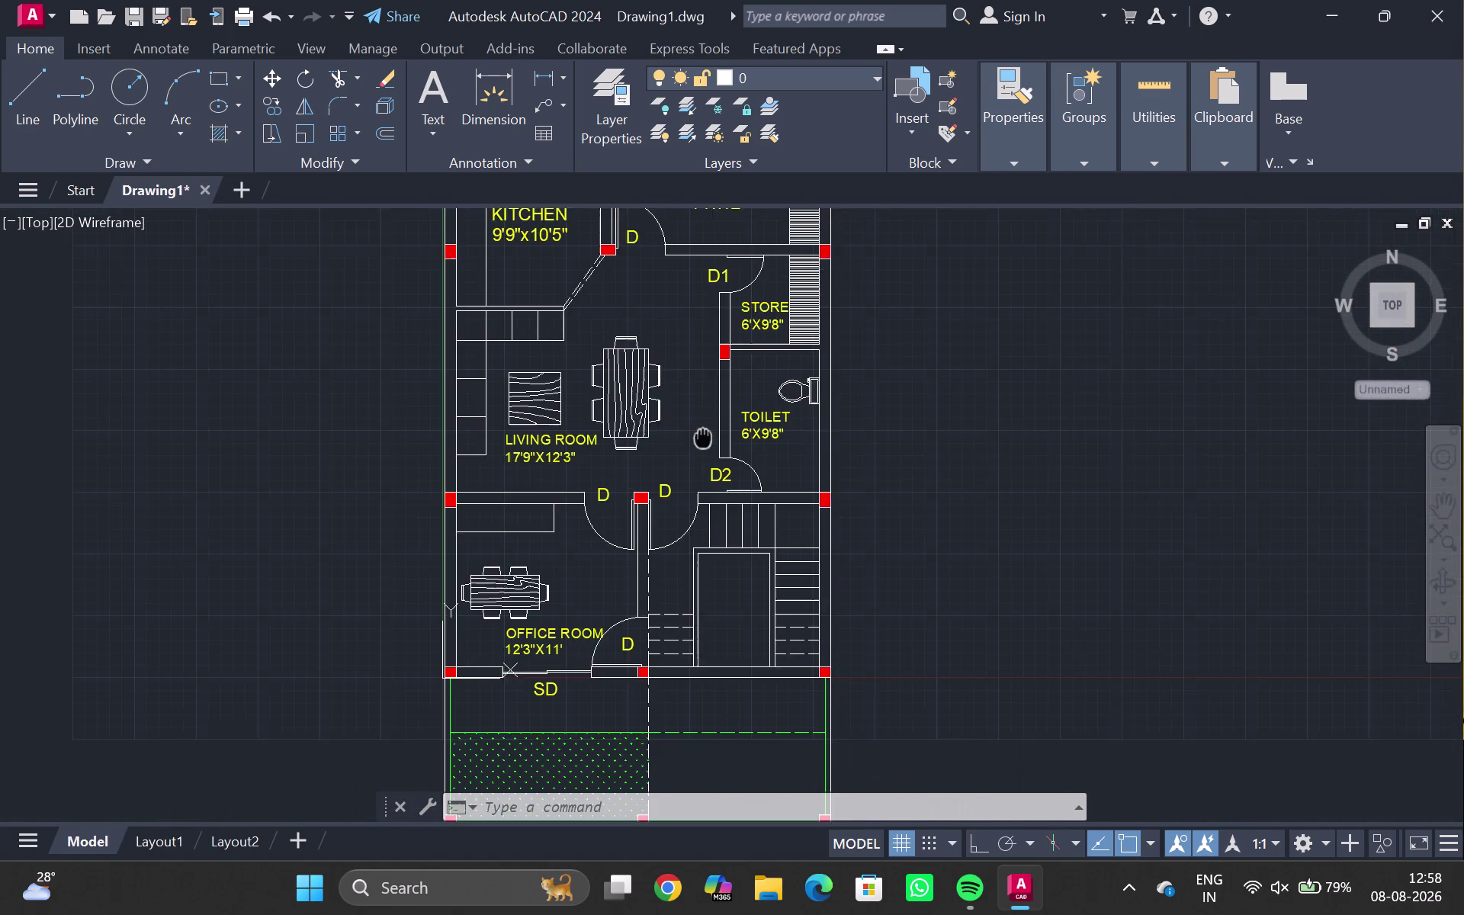
middle_drag(703, 436, 859, 308)
scroll(up, 3)
middle_drag(742, 723, 874, 373)
scroll(up, 3)
scroll(down, 3)
middle_drag(905, 461, 906, 444)
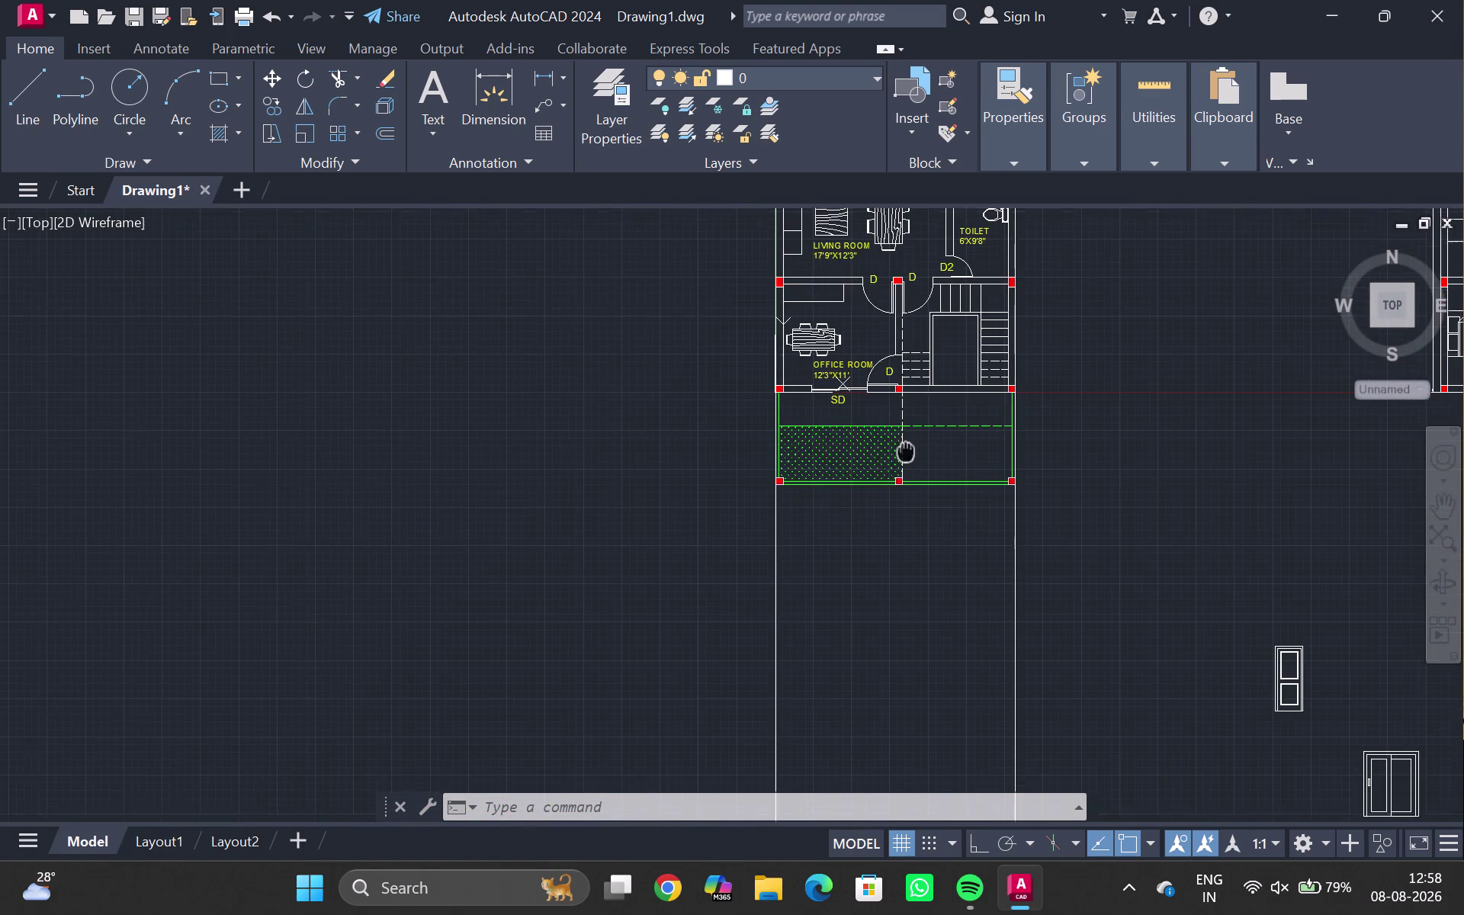
middle_drag(906, 444, 922, 289)
scroll(up, 3)
scroll(down, 3)
middle_drag(880, 359, 879, 302)
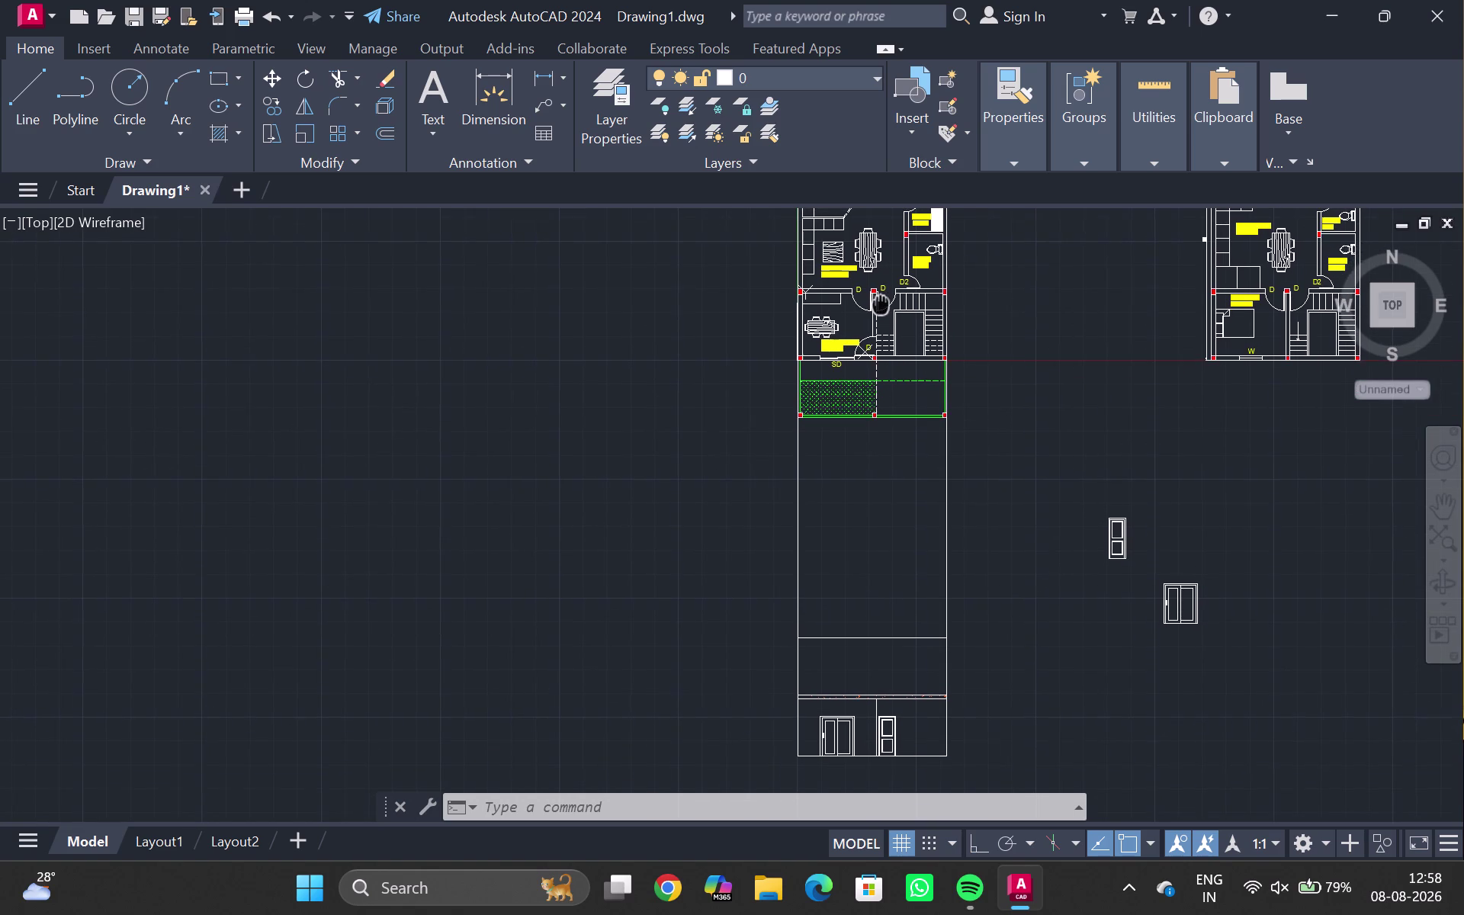
middle_drag(879, 303, 865, 303)
scroll(up, 3)
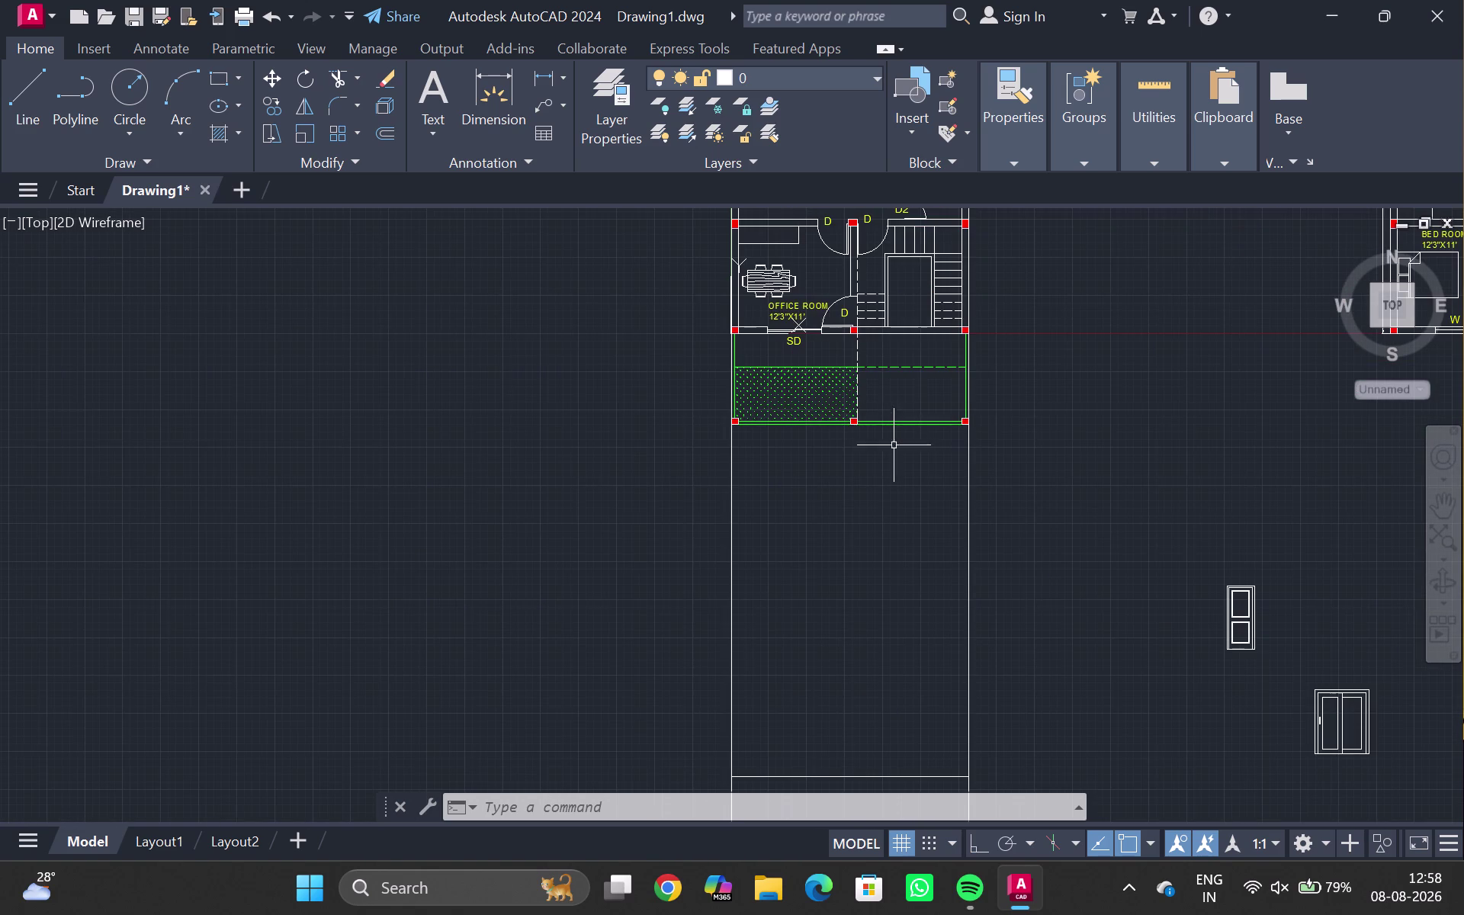
middle_drag(903, 462, 885, 295)
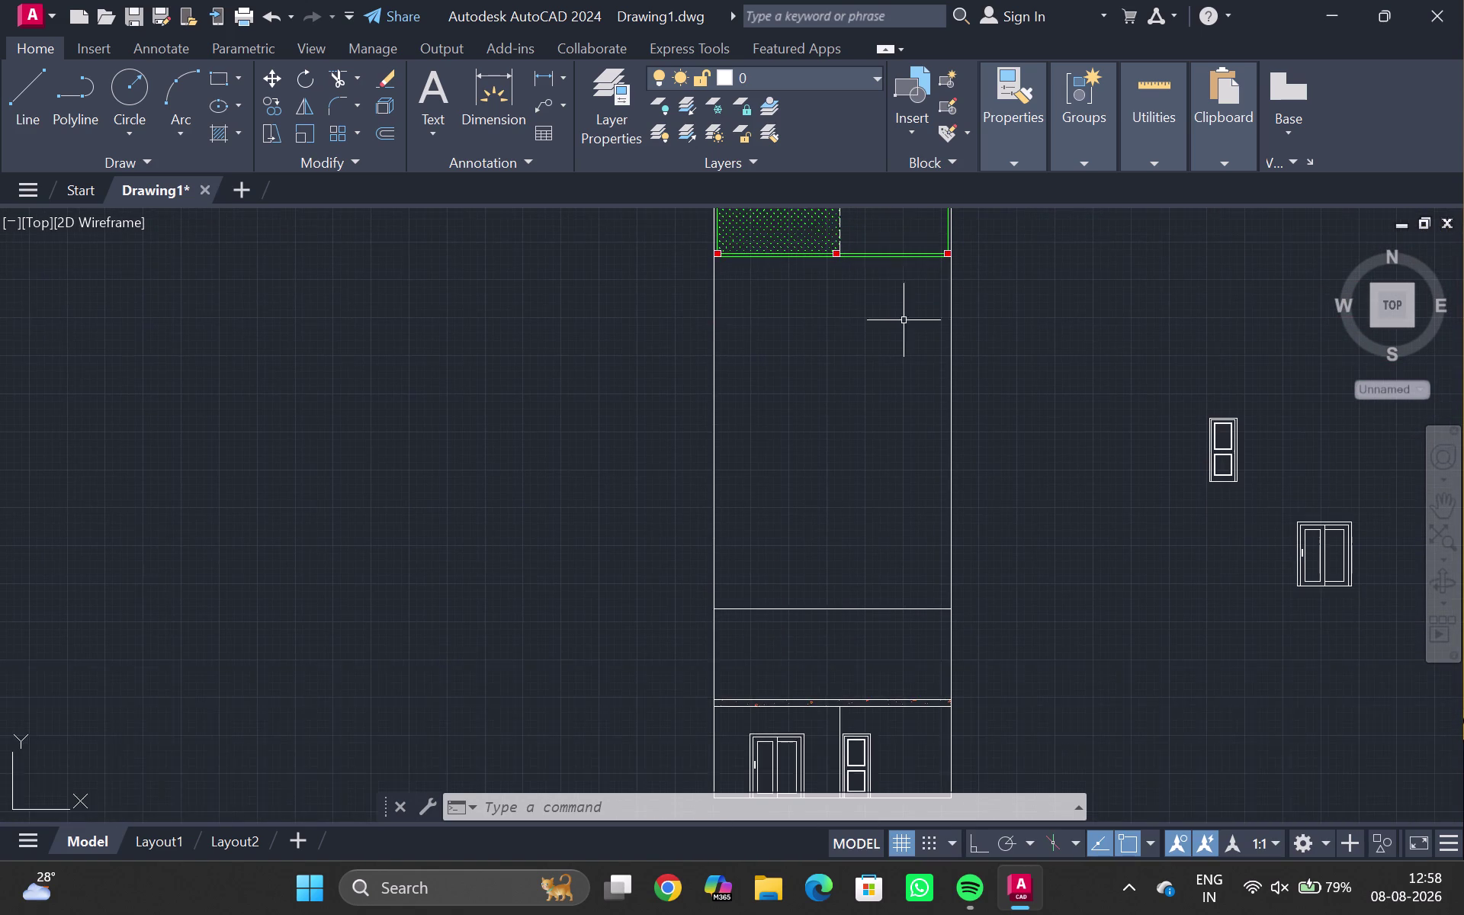
scroll(down, 3)
middle_drag(943, 434, 845, 490)
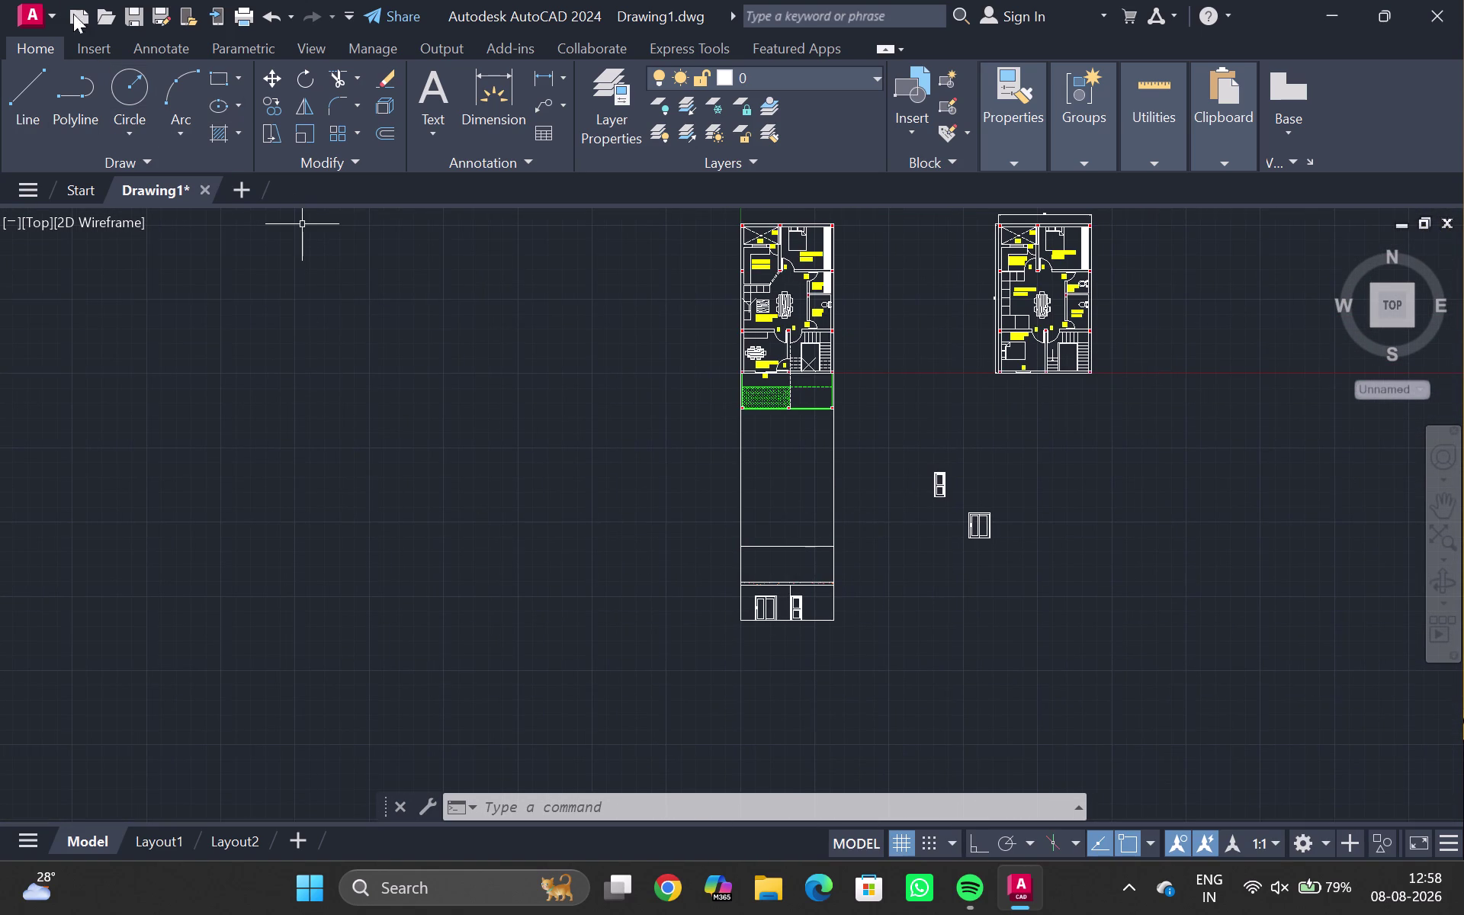
click(32, 5)
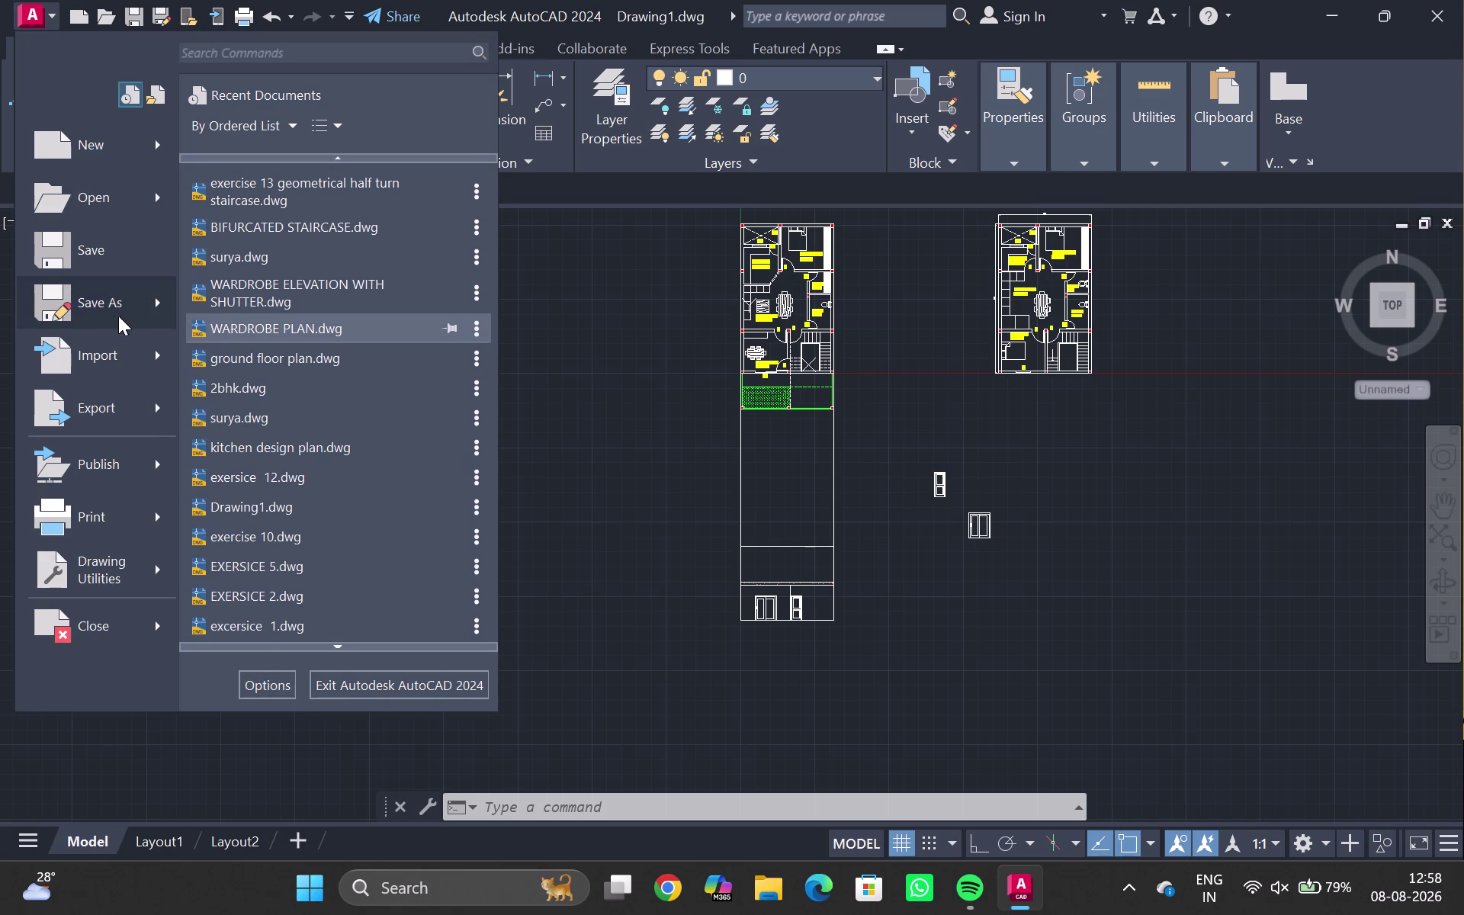
click(101, 307)
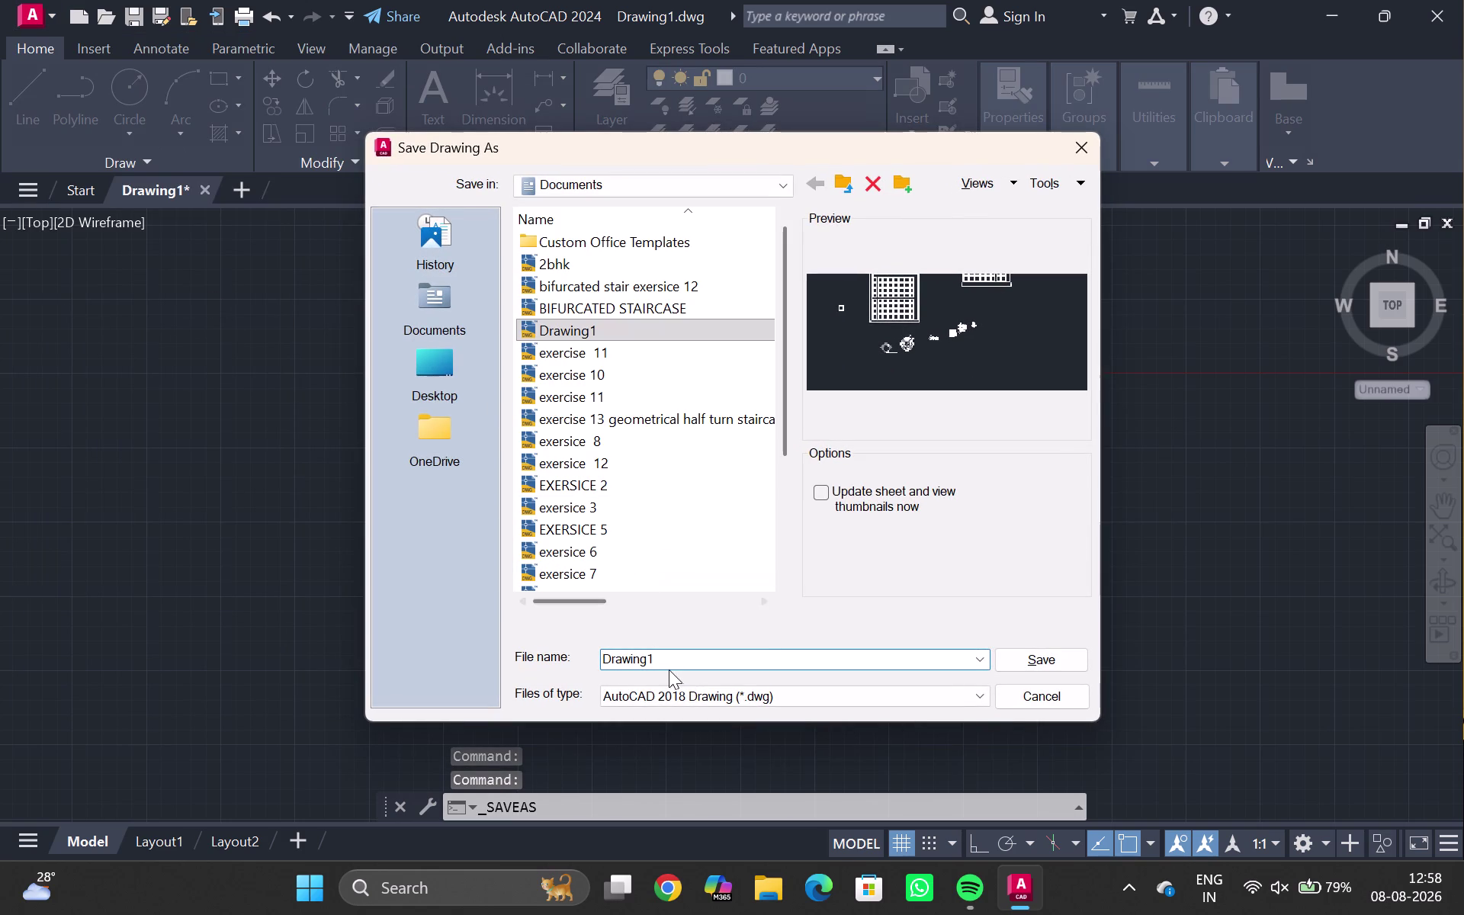
Replace the proposed file name Drawing1 with 'PLAN OF'.
click(680, 659)
key(BackSpace)
key(BackSpace)
key(BackSpace)
key(BackSpace)
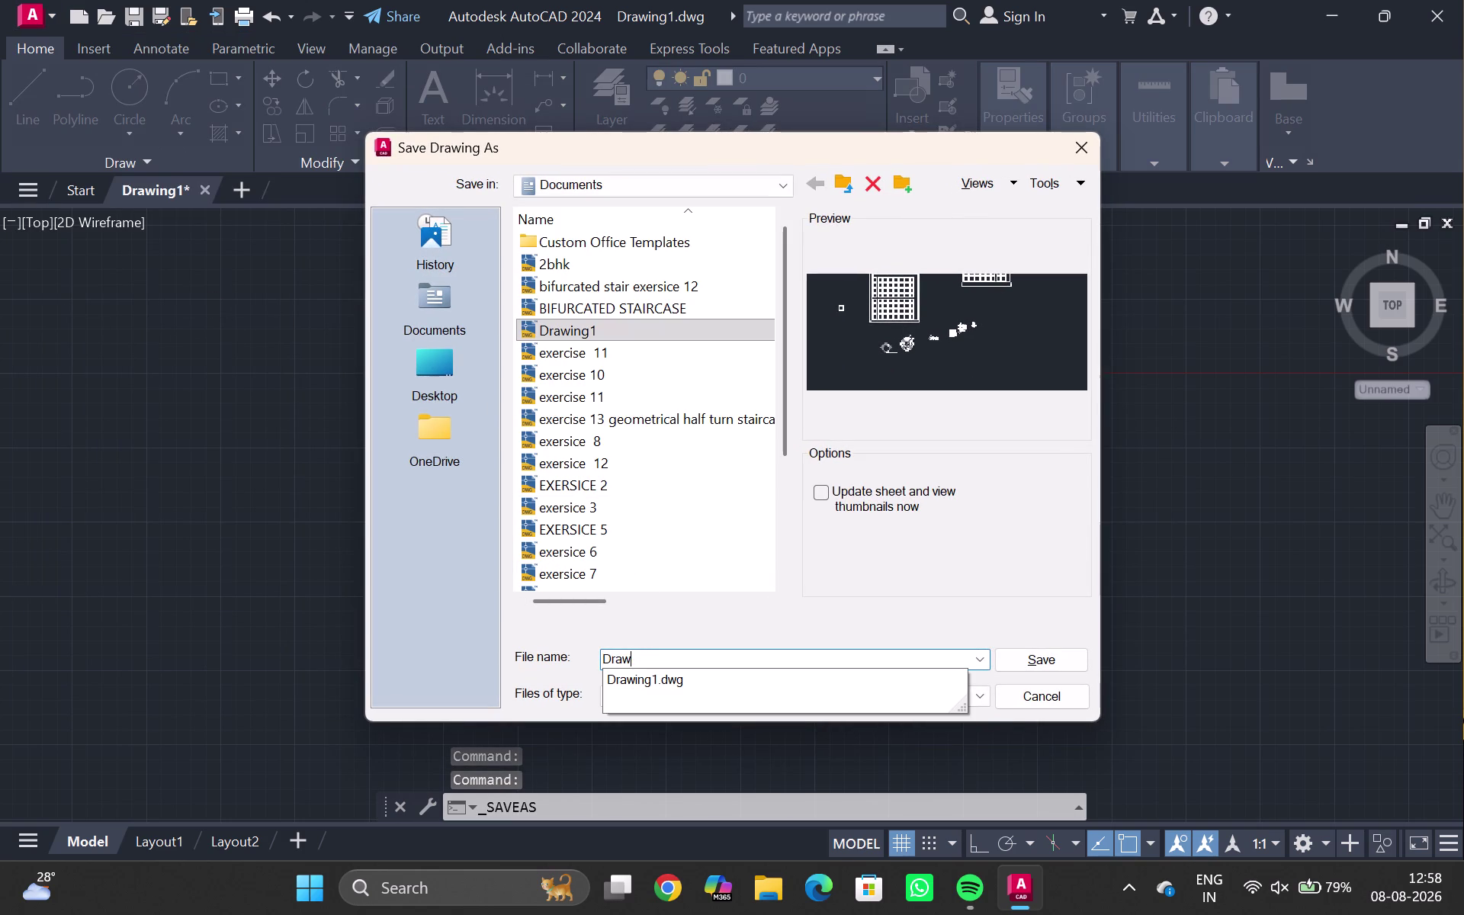
key(BackSpace)
key(BackSpace)
key(BackSpace)
key(BackSpace)
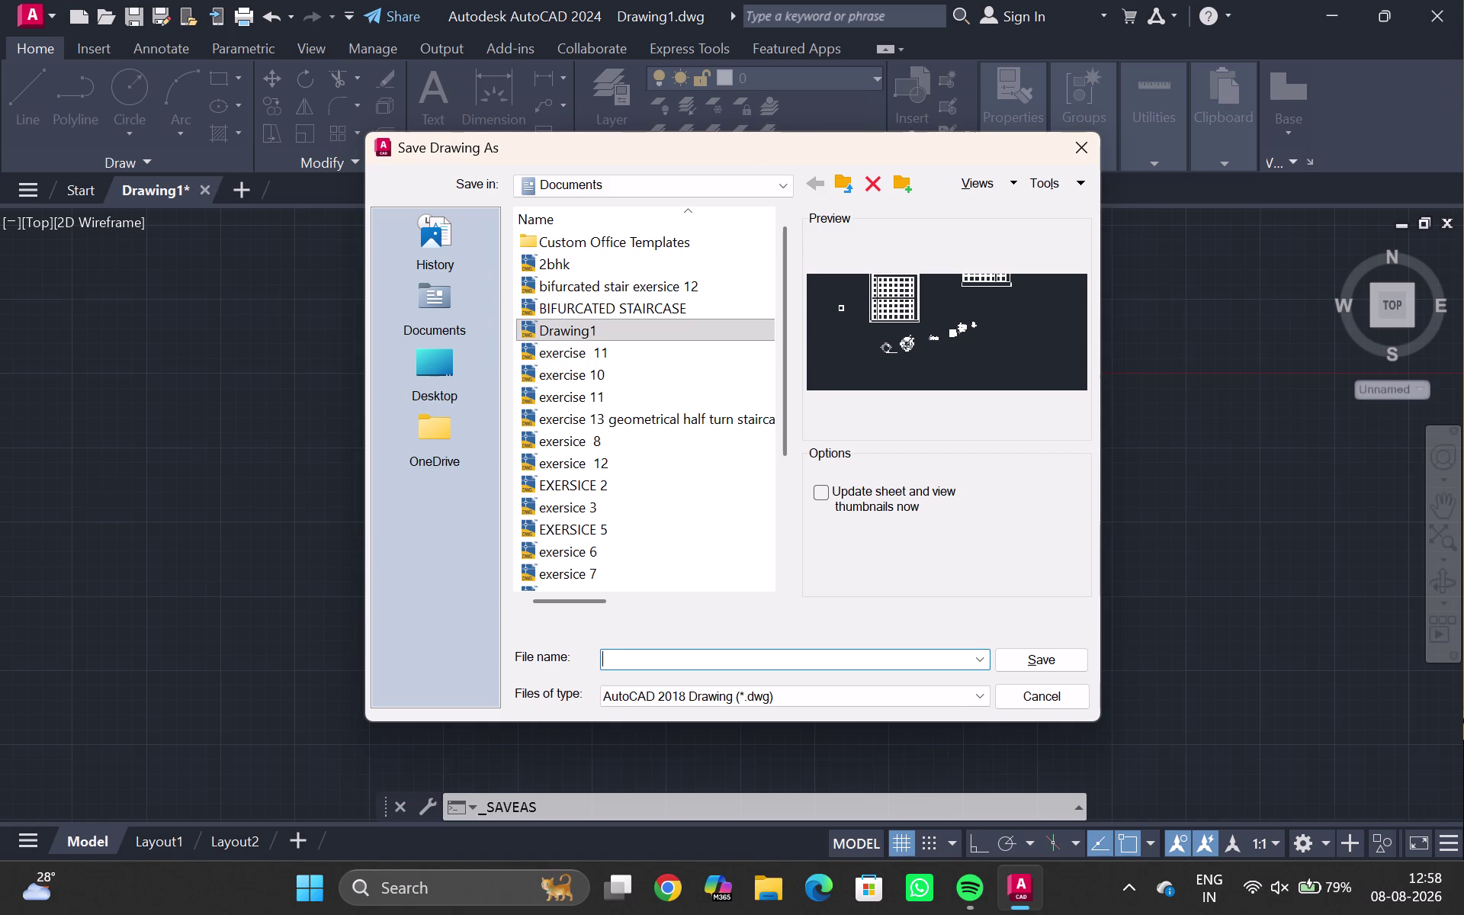
text(P)
text(LAN)
key(space)
text(OF)
key(space)
click(1124, 884)
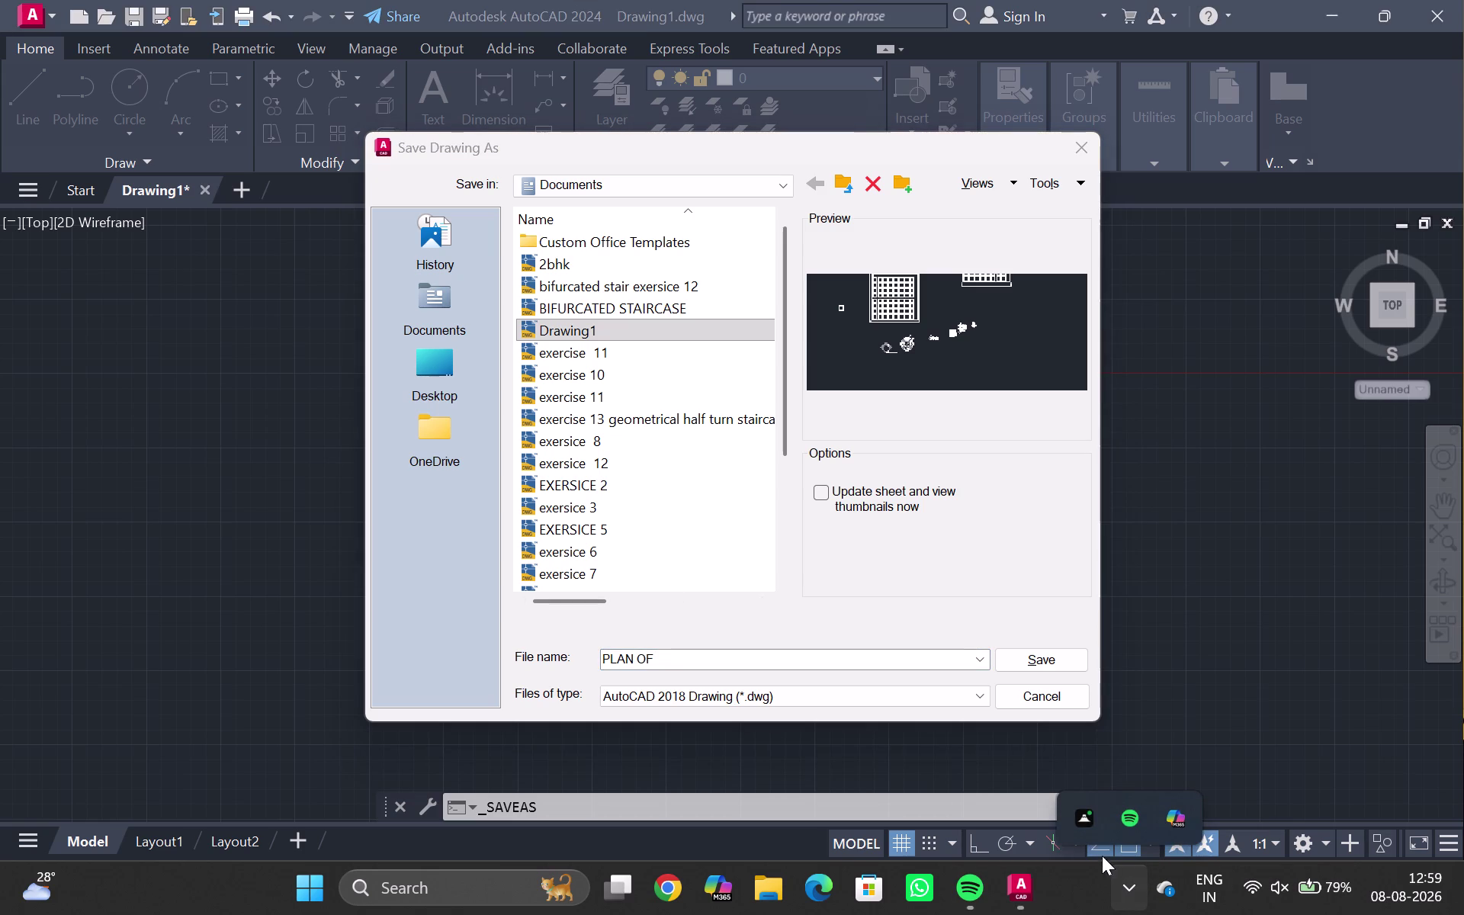